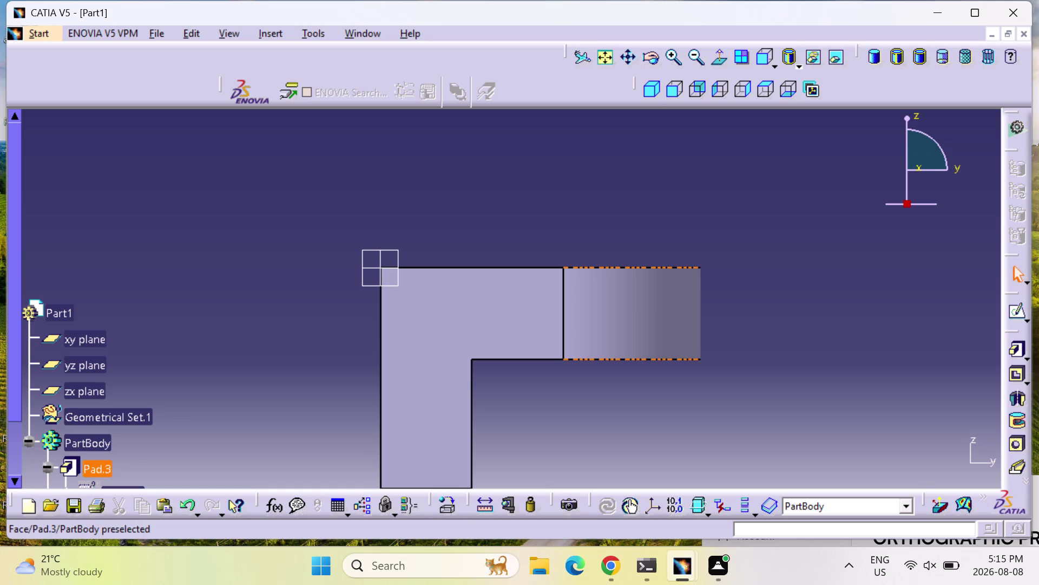
Delete the first pad together with its child sketch.
middle_drag(376, 255, 722, 404)
right_drag(376, 256, 722, 405)
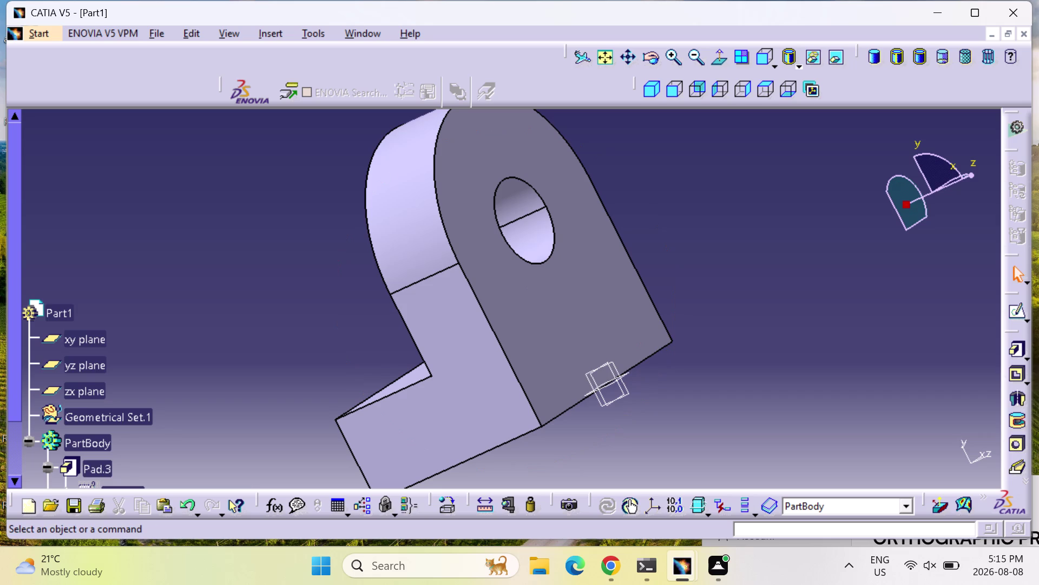
middle_drag(205, 404, 214, 353)
scroll(down, 3)
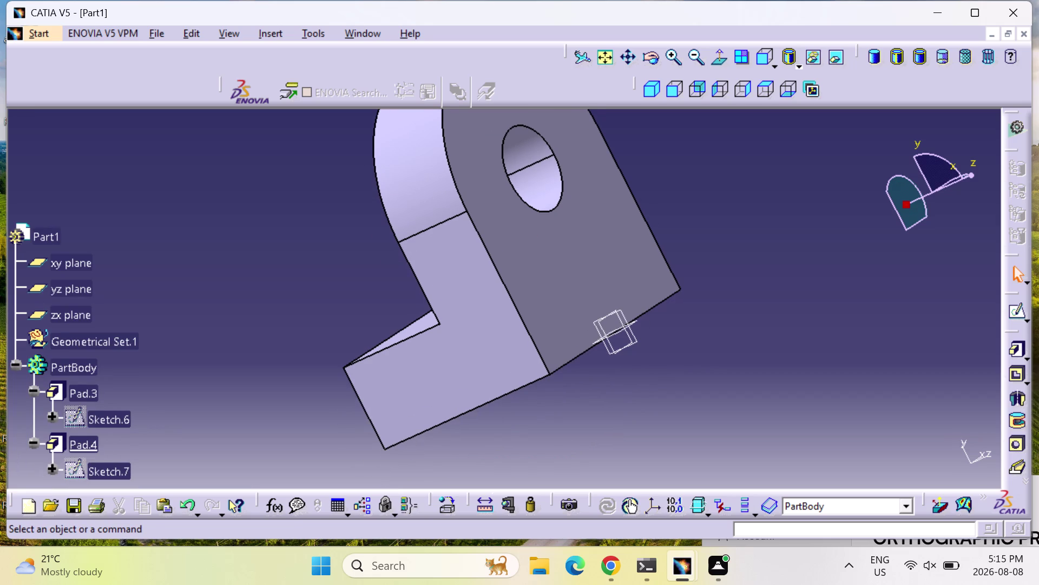
right_click(89, 385)
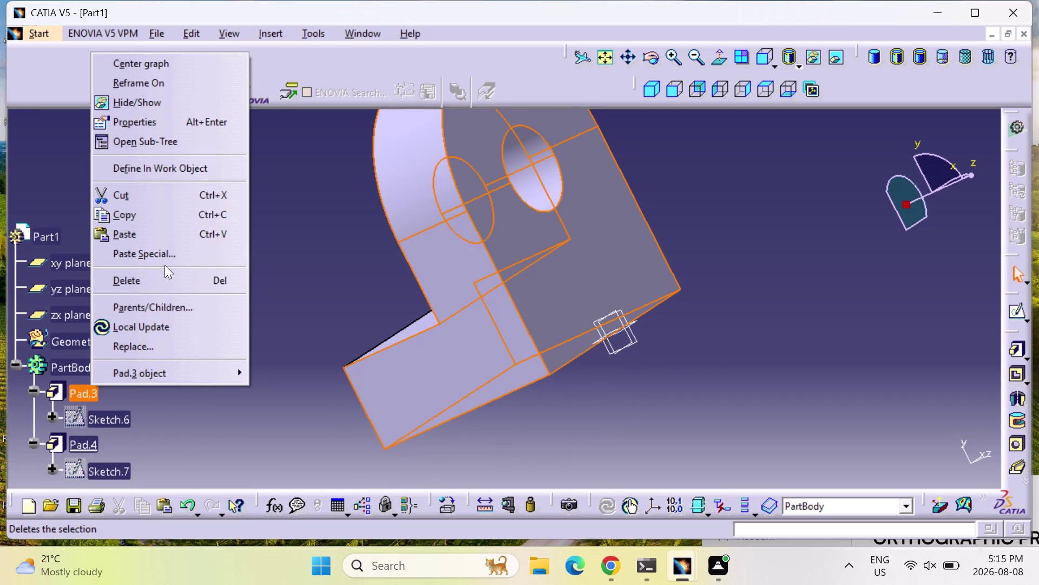
click(168, 283)
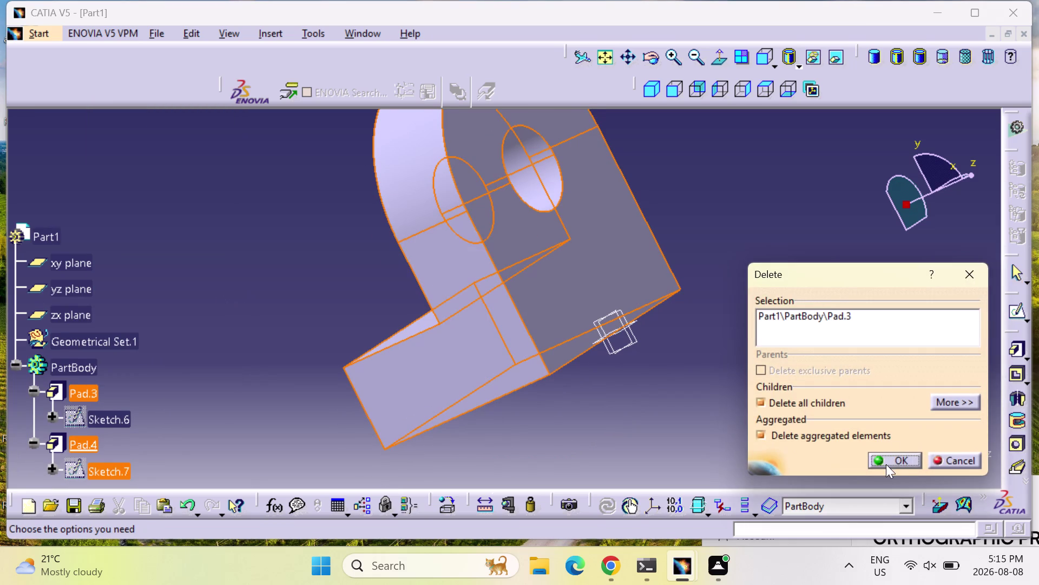
click(887, 465)
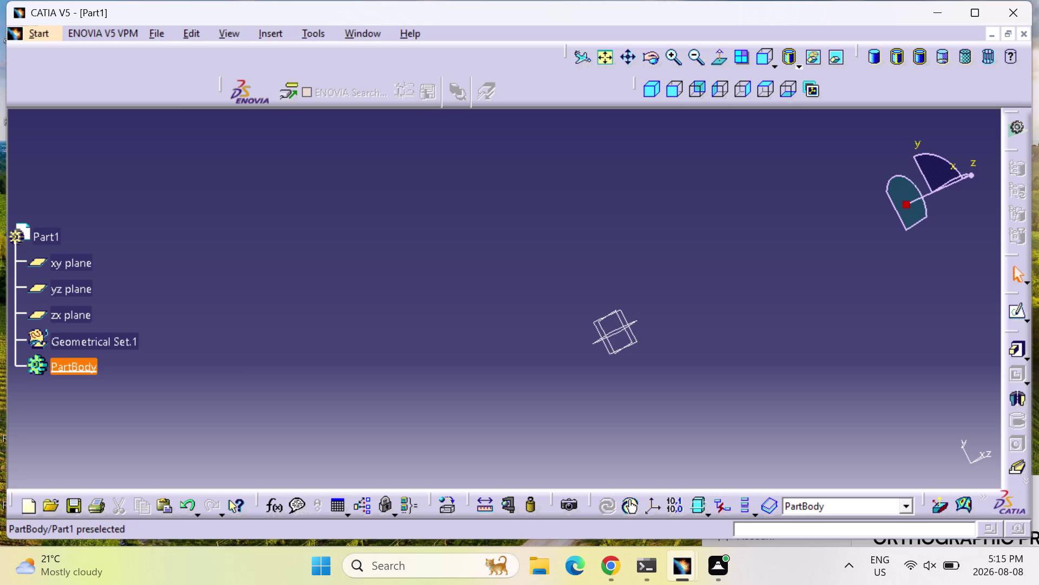
Work through the context menus of the remaining tree items, including Geometrical Set.1.
right_click(79, 365)
click(83, 381)
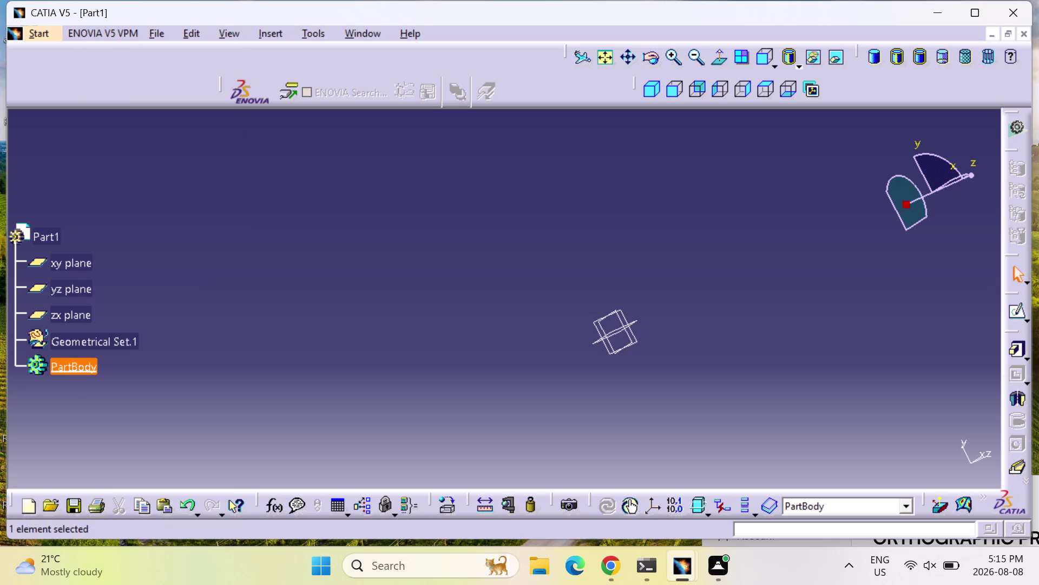
right_click(87, 344)
Delete Geometrical Set.1 and open a new sketch on the yz plane.
click(163, 242)
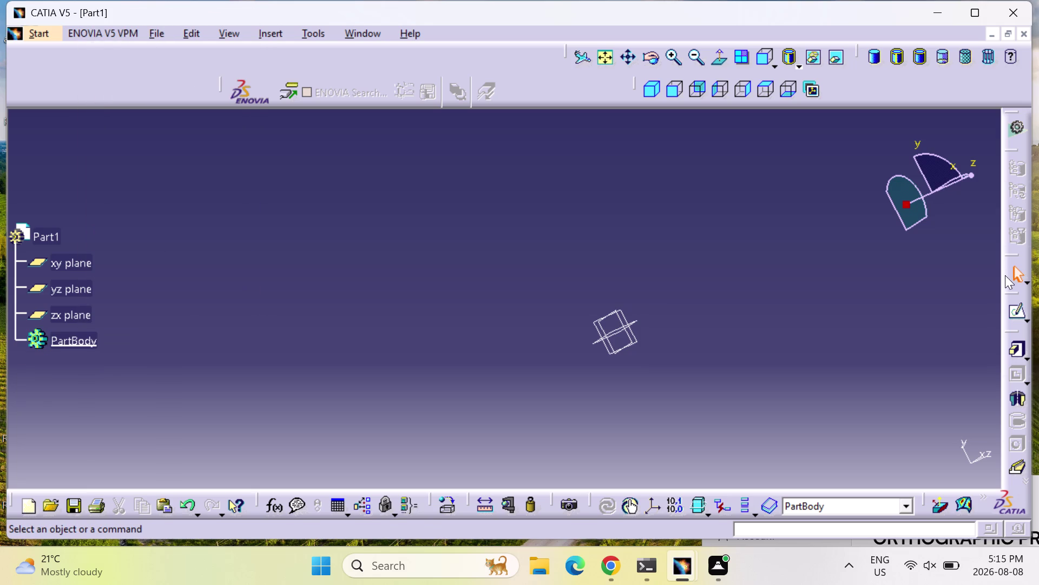
click(1016, 304)
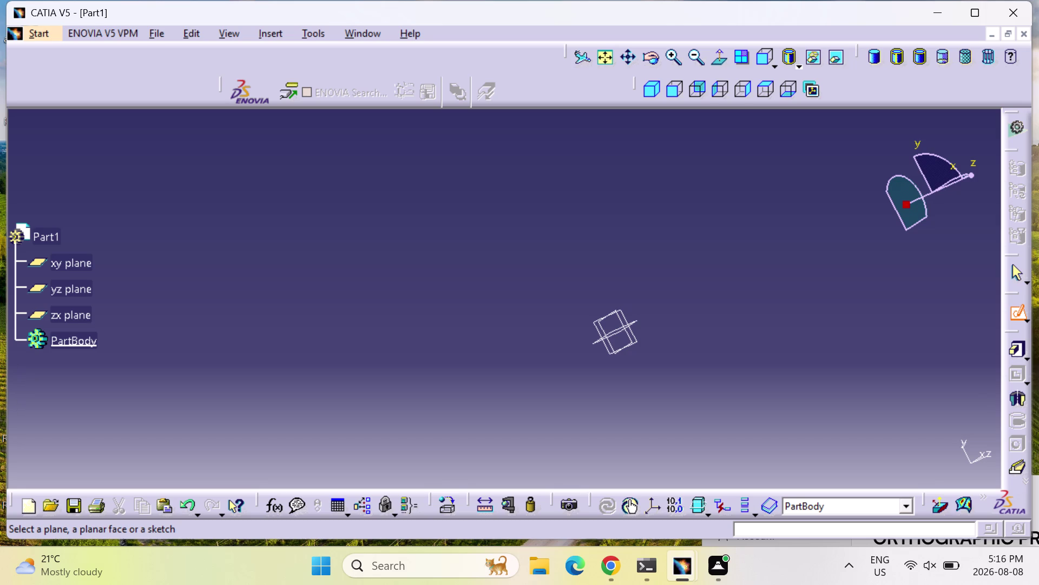
click(77, 295)
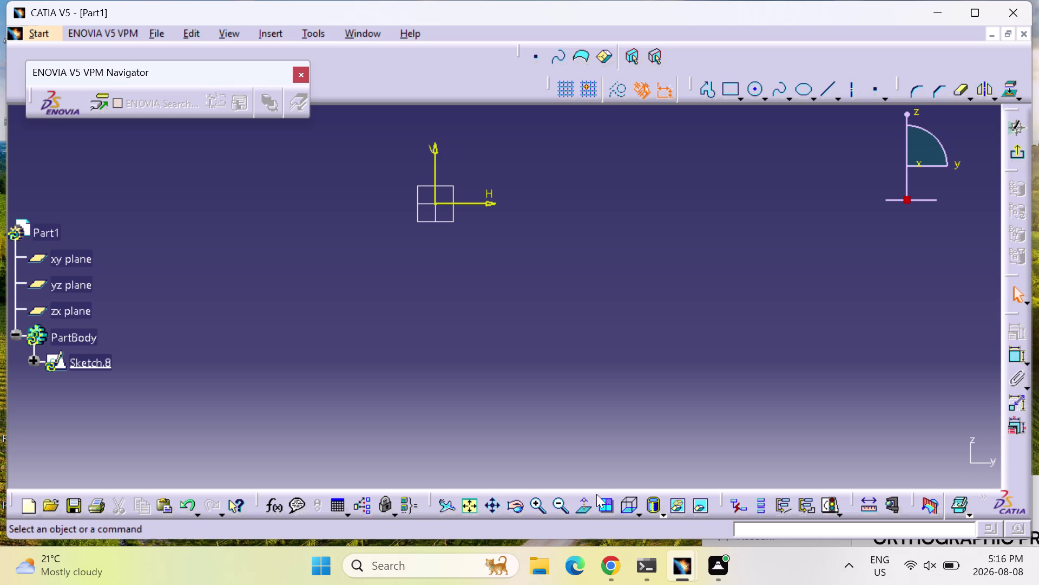
click(469, 502)
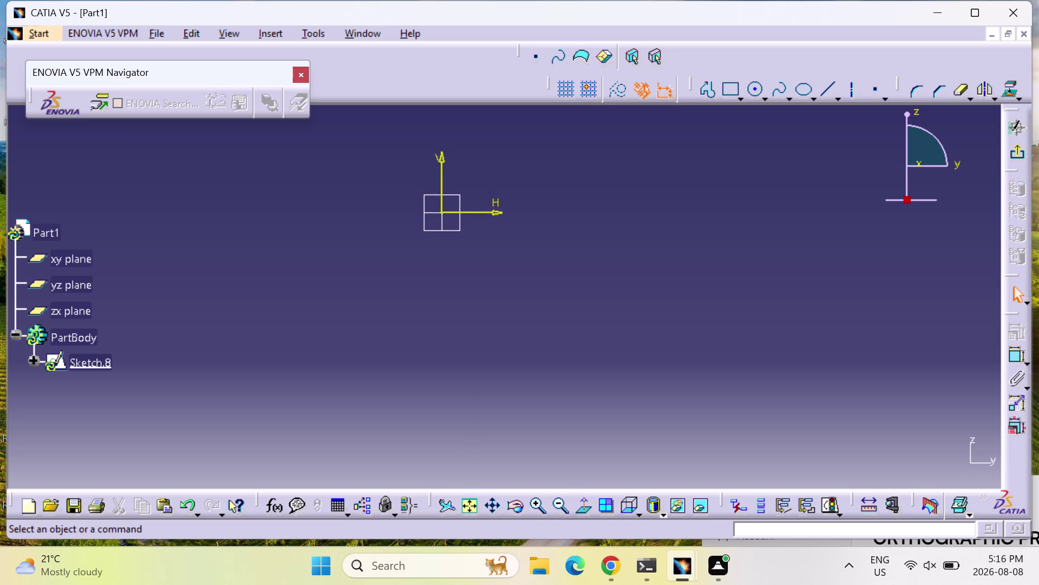
Draw two circles centred on the sketch origin, a smaller inner and a larger outer one.
click(753, 98)
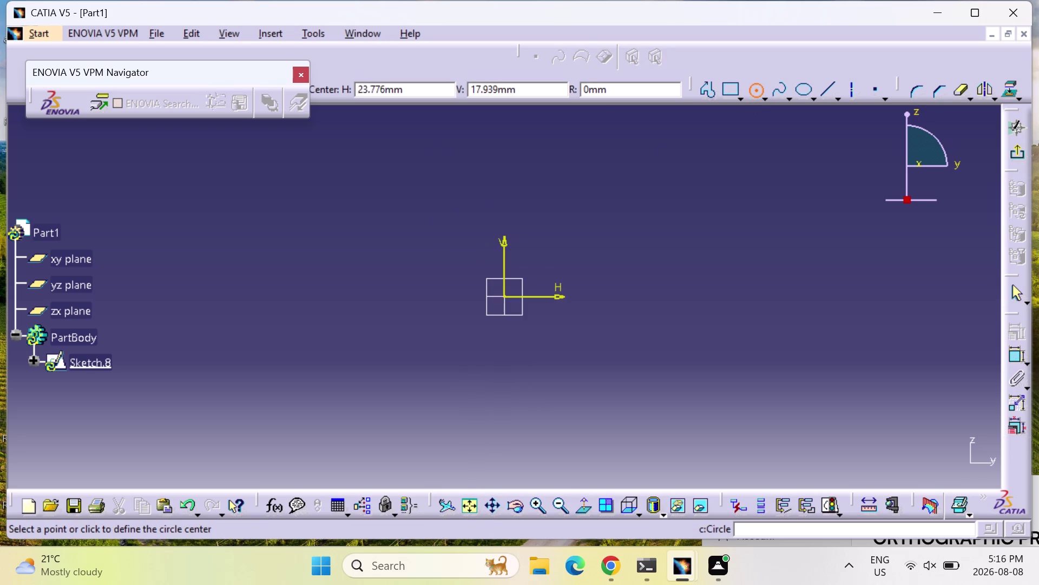
click(502, 294)
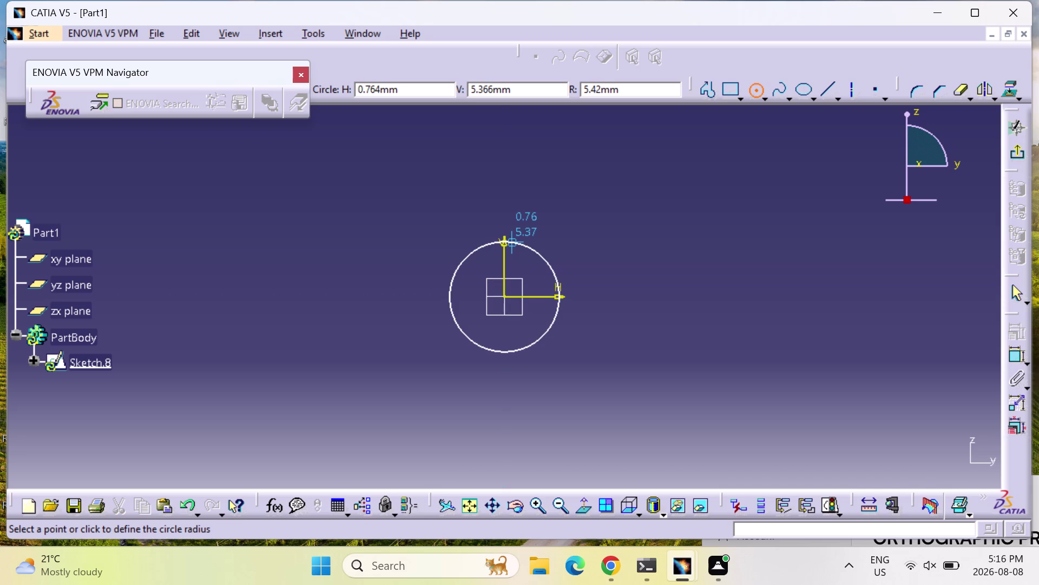
click(528, 244)
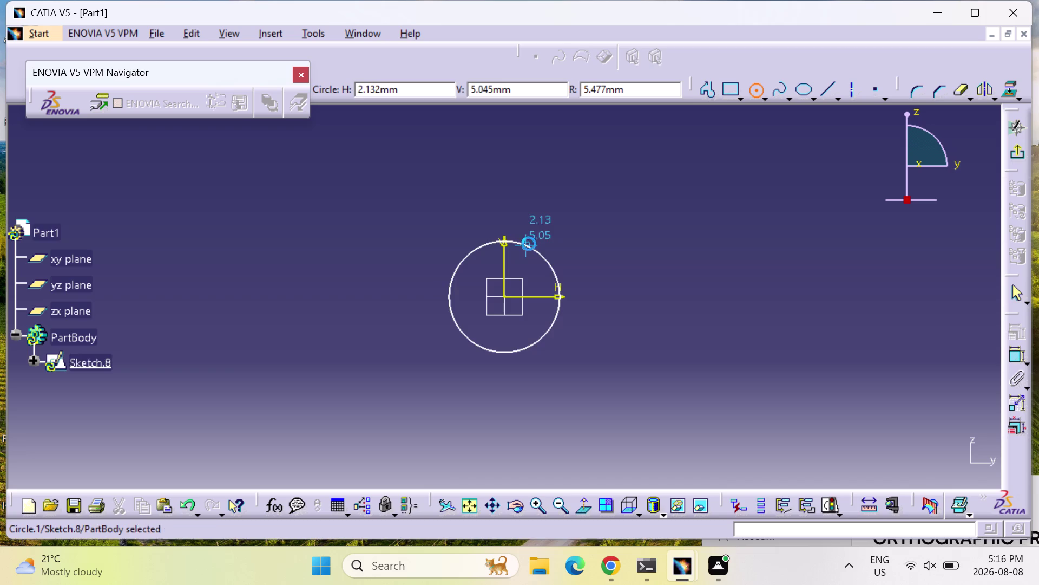
click(756, 88)
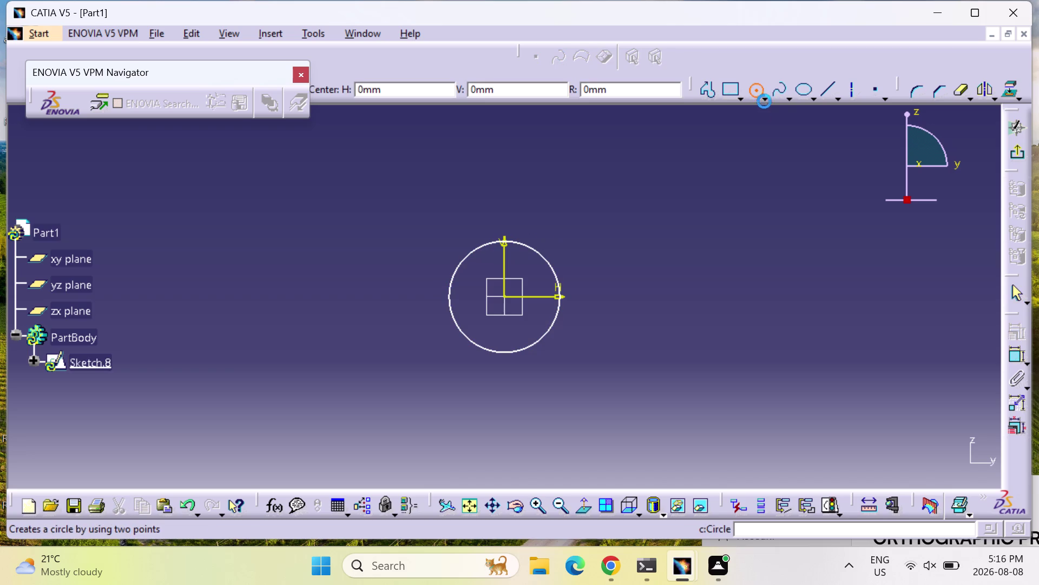
click(504, 298)
click(492, 183)
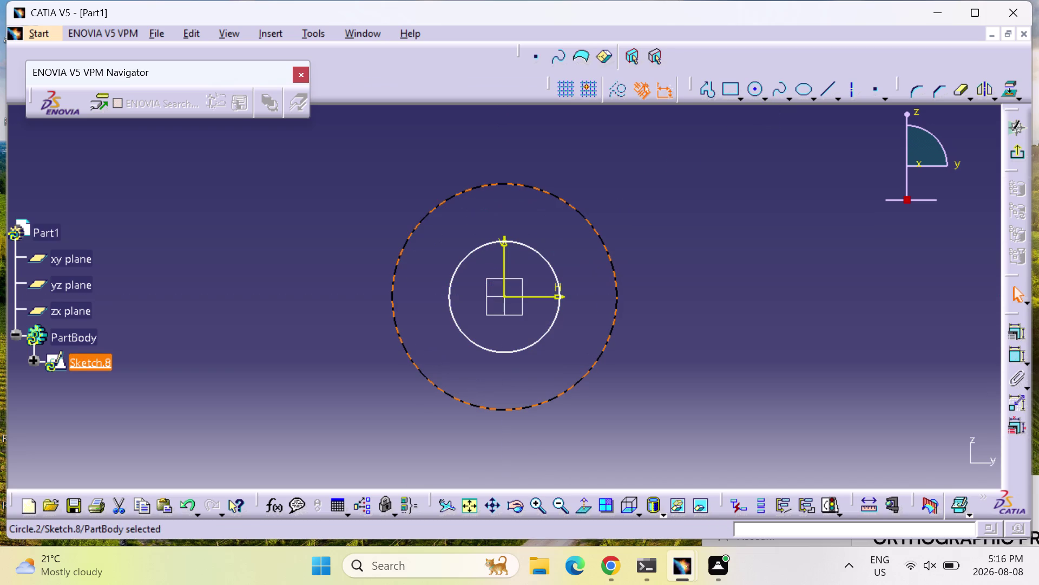
click(1014, 351)
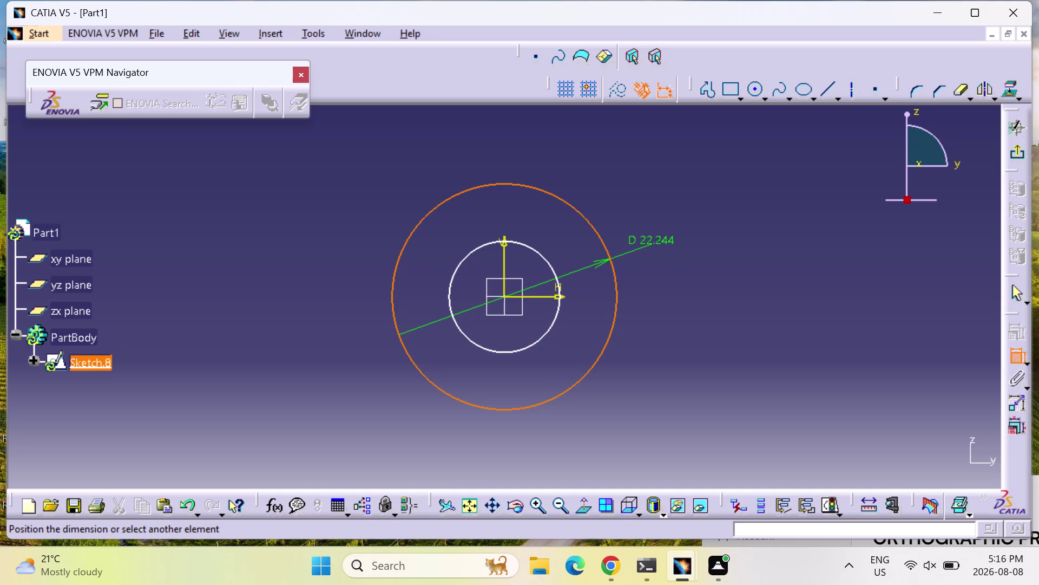
Dimension the outer circle at 60 mm diameter.
click(653, 244)
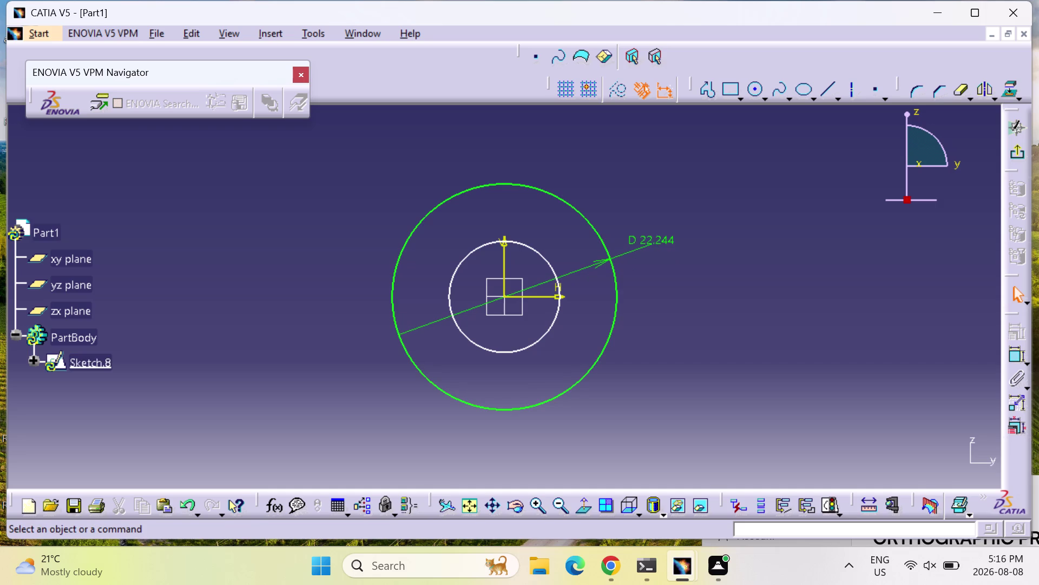
double_click(660, 242)
text(60)
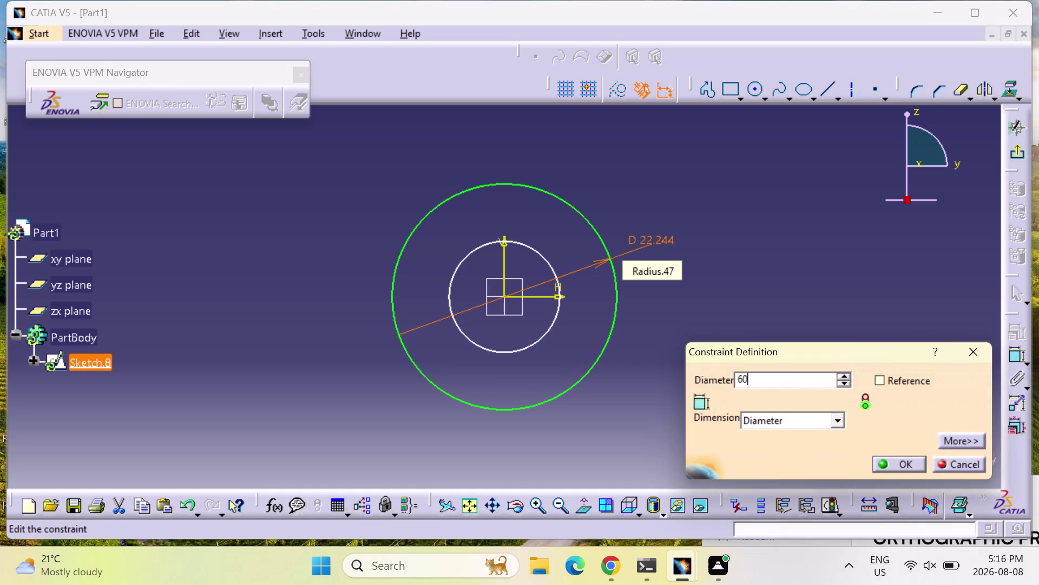
key(Return)
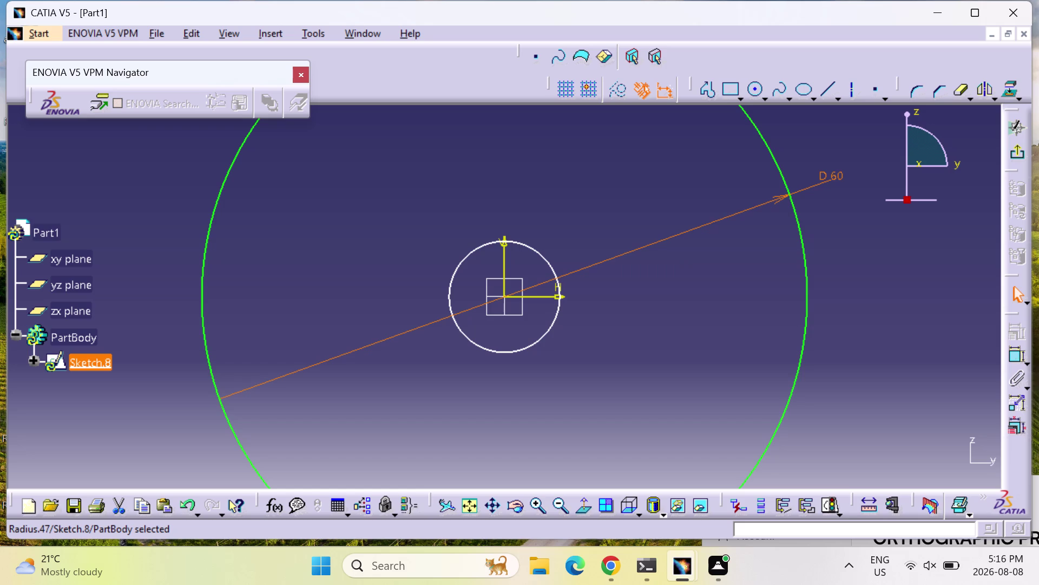
Dimension the inner circle at 30 mm diameter and leave the sketcher.
click(1019, 359)
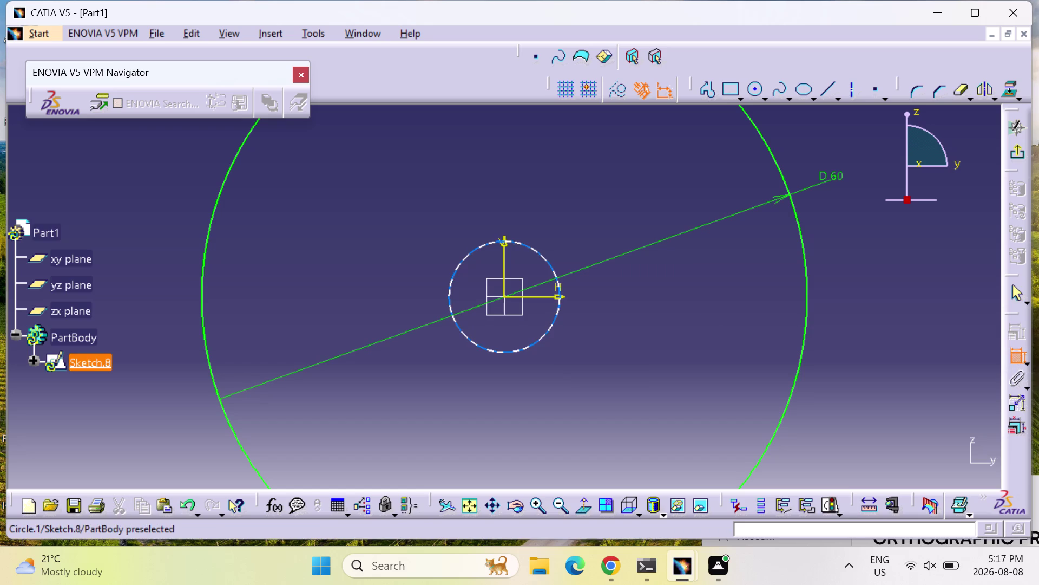
click(558, 310)
click(721, 307)
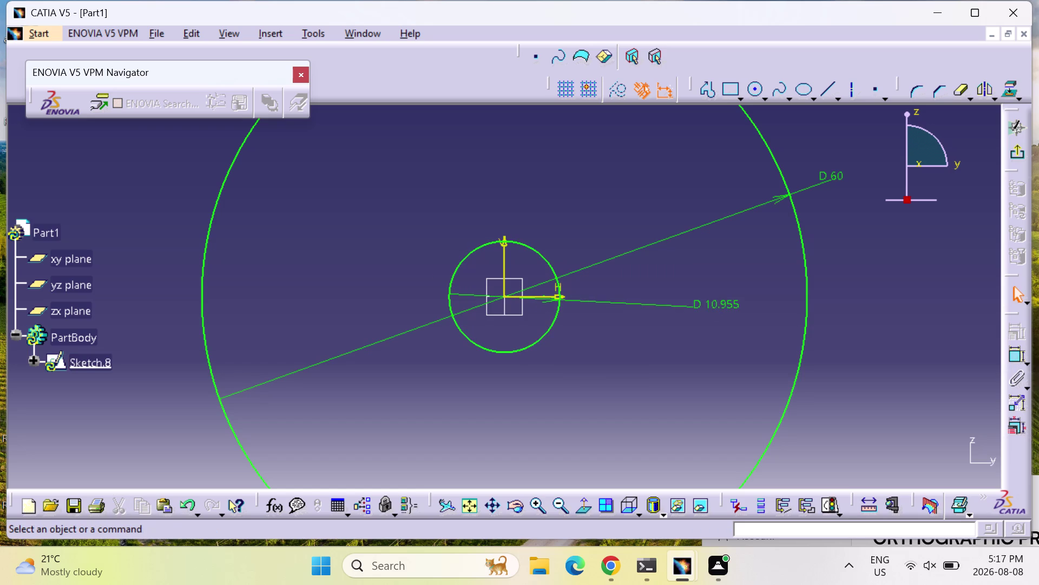
double_click(728, 304)
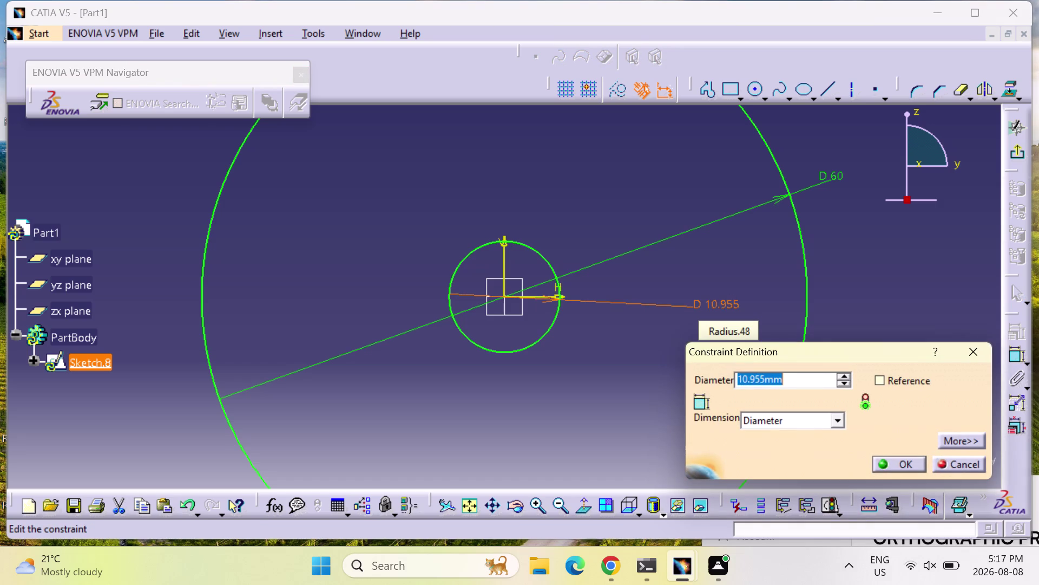
text(30)
key(Return)
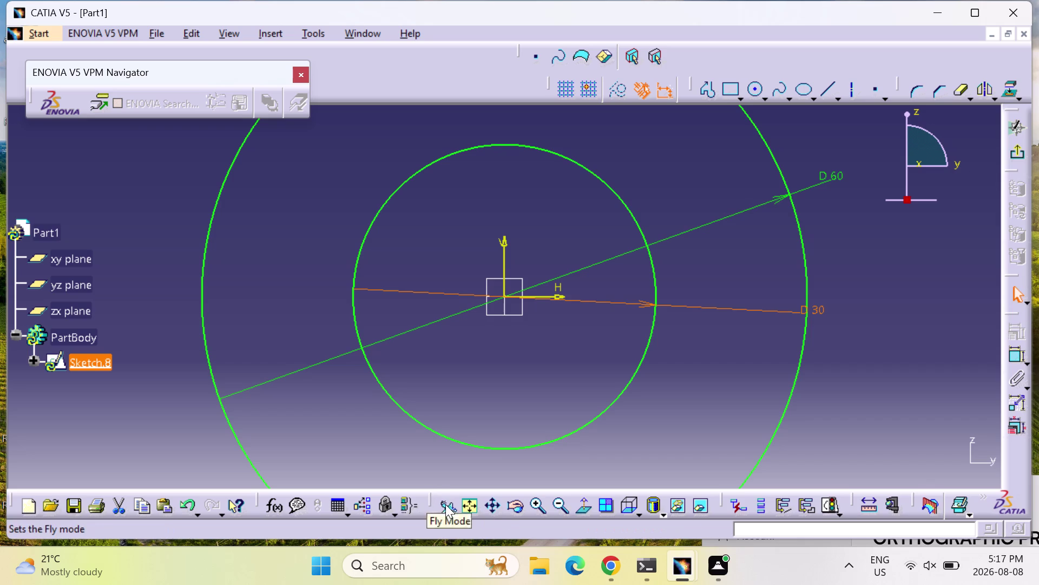
click(468, 501)
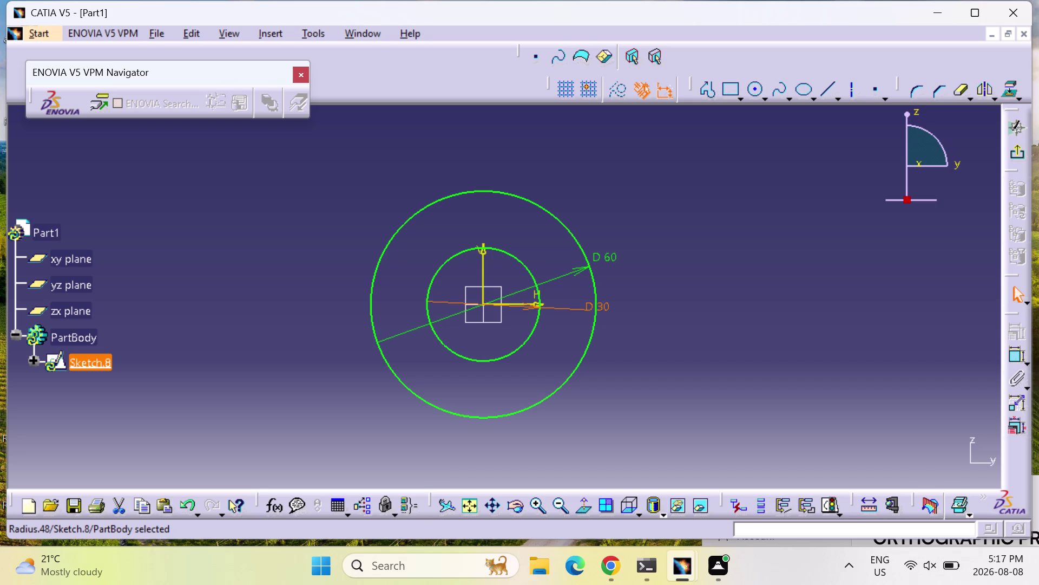
click(1019, 155)
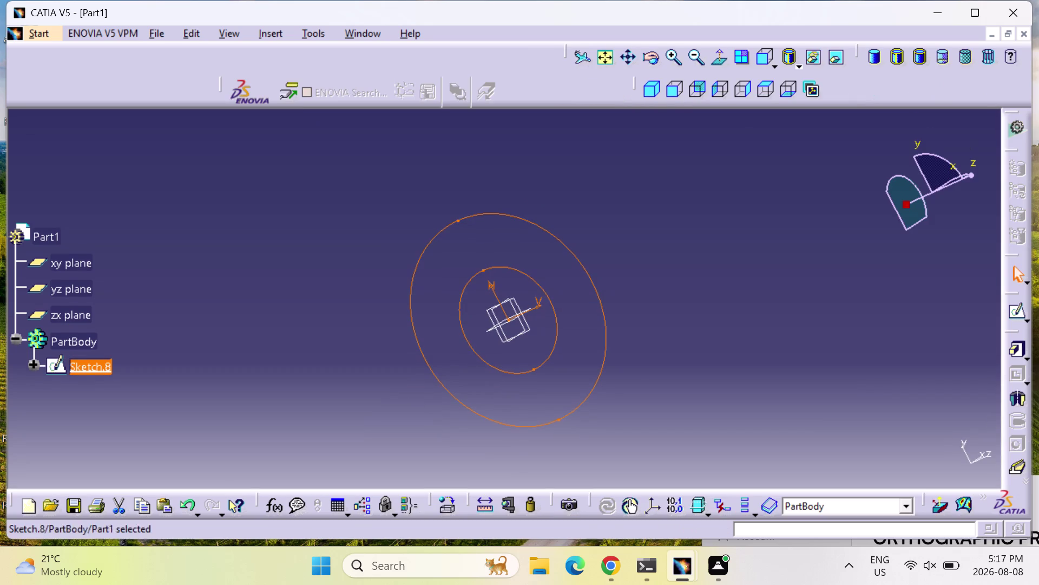
Pad the concentric-circle sketch to an 80 mm length.
click(1017, 349)
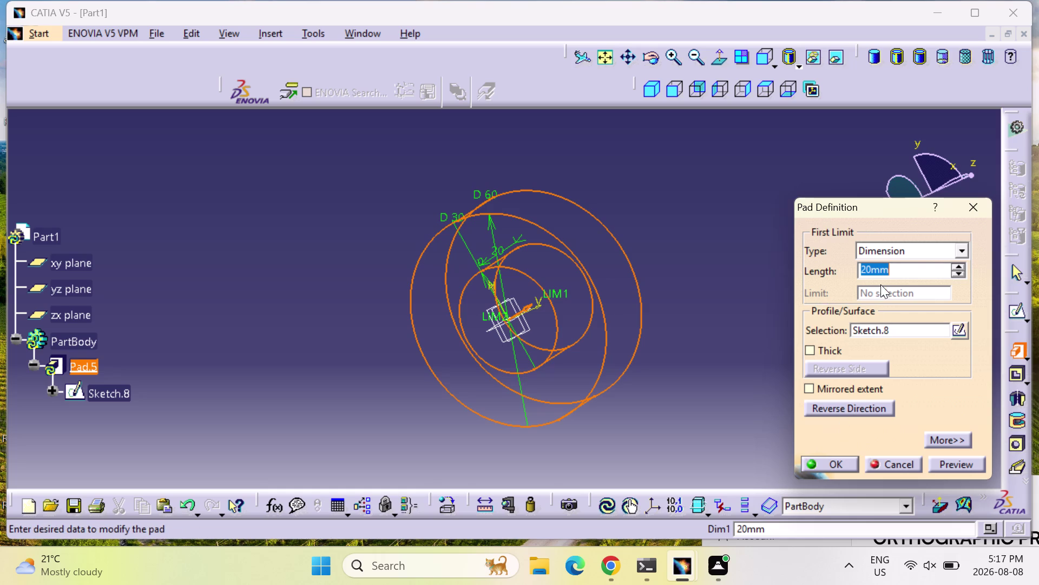
text(80)
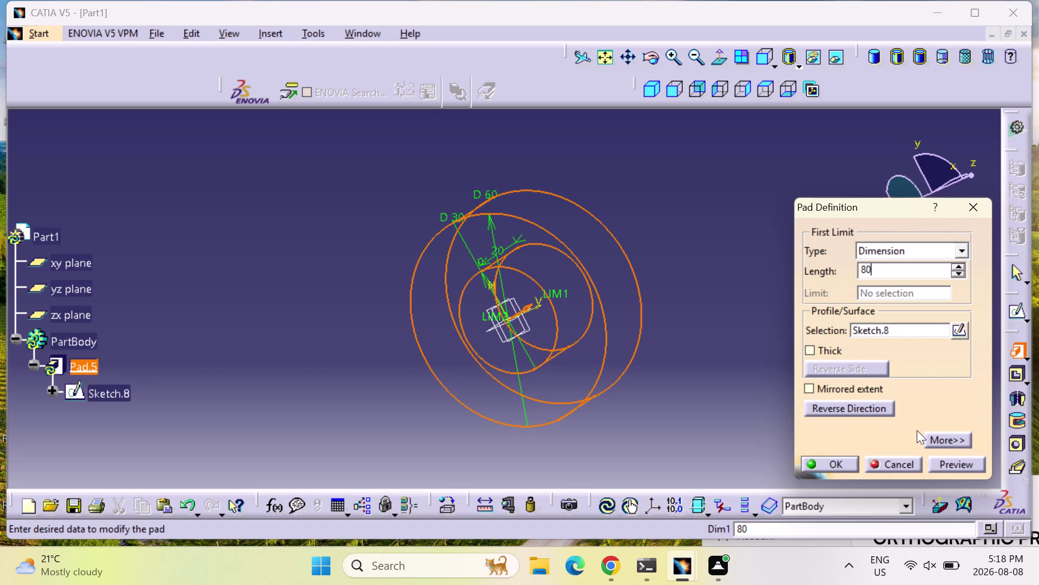
click(942, 463)
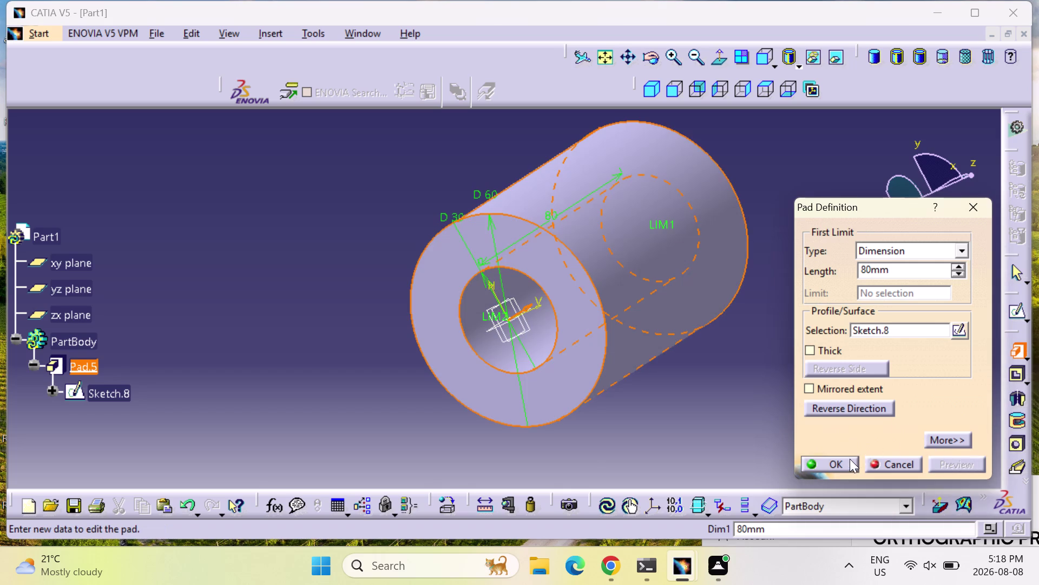
click(843, 460)
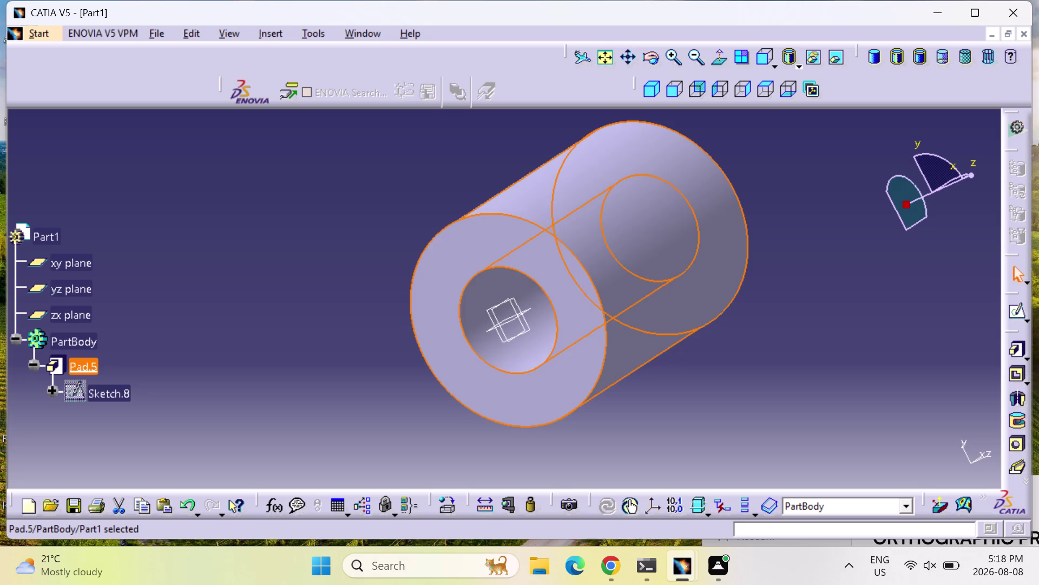
click(743, 406)
scroll(up, 3)
middle_drag(742, 405, 635, 421)
right_drag(743, 404, 635, 420)
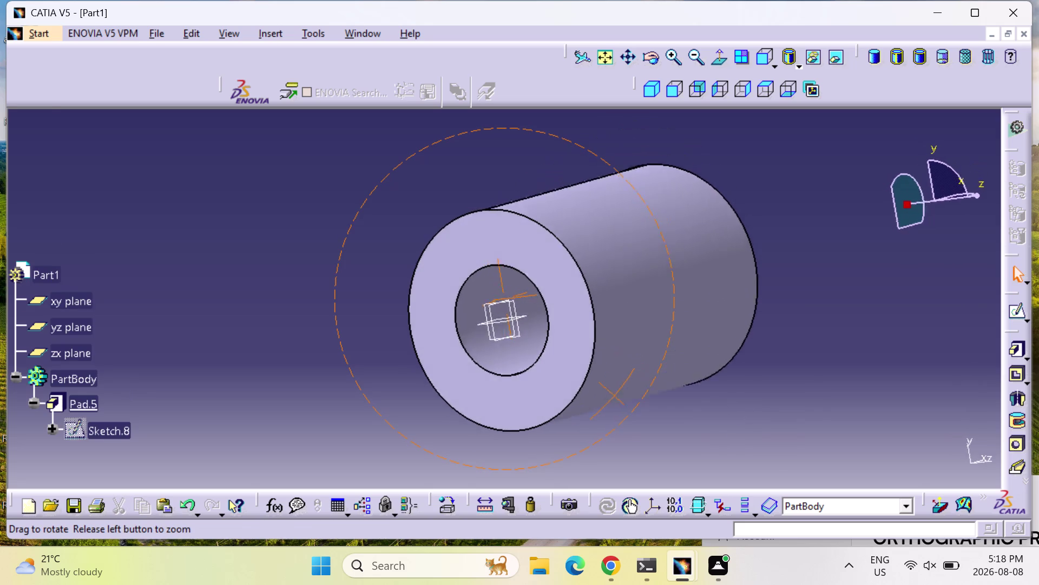
middle_drag(635, 421, 424, 170)
right_drag(635, 420, 423, 170)
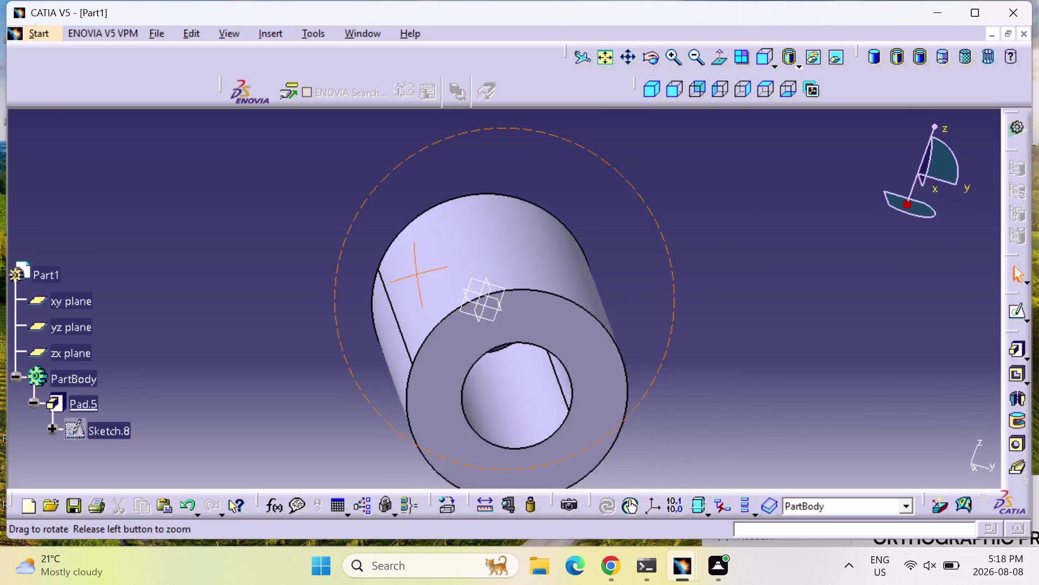
middle_drag(424, 169, 425, 162)
right_drag(423, 170, 425, 162)
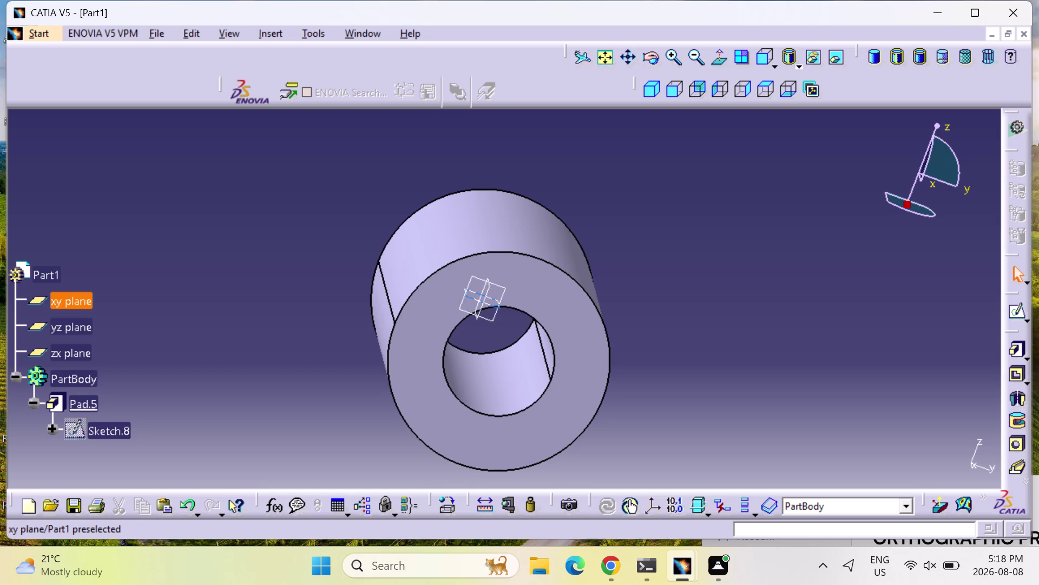
click(73, 357)
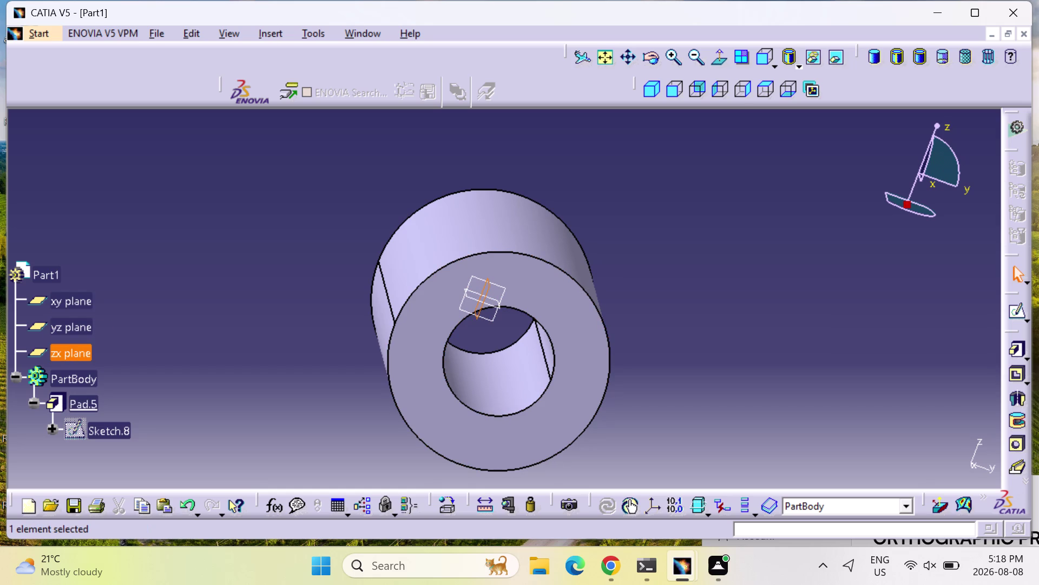
double_click(84, 399)
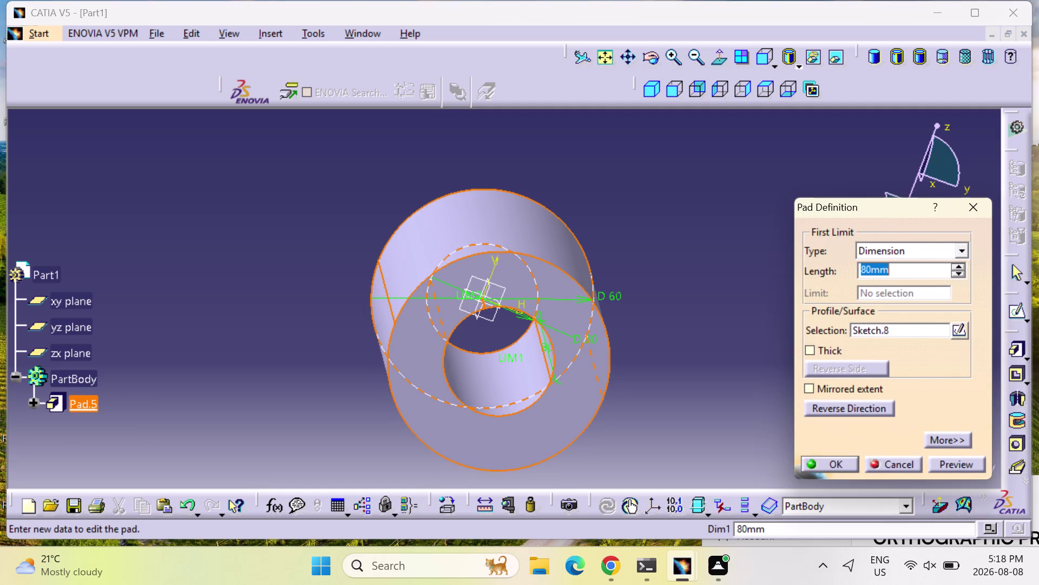
click(983, 213)
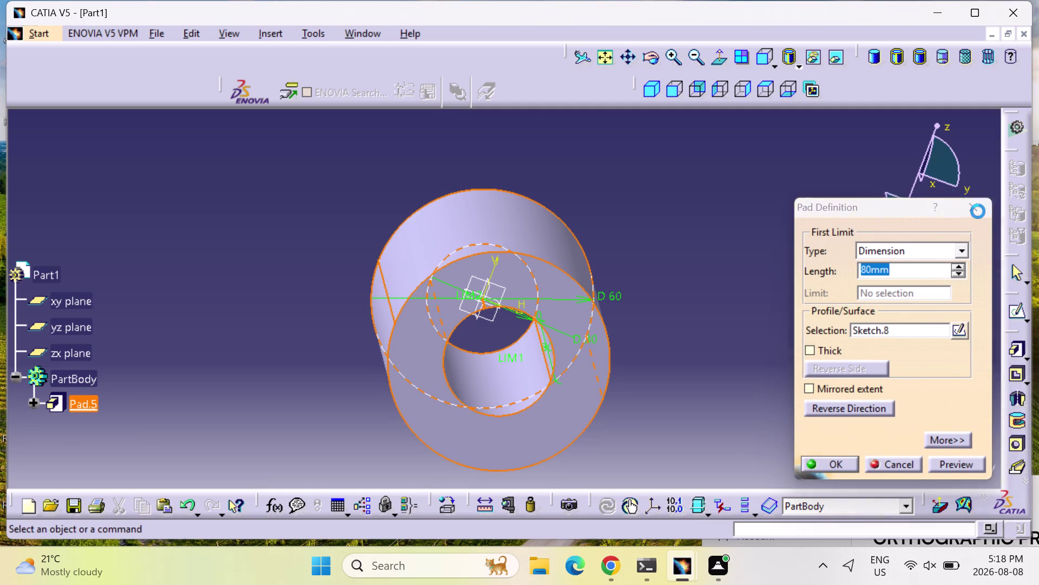
click(75, 357)
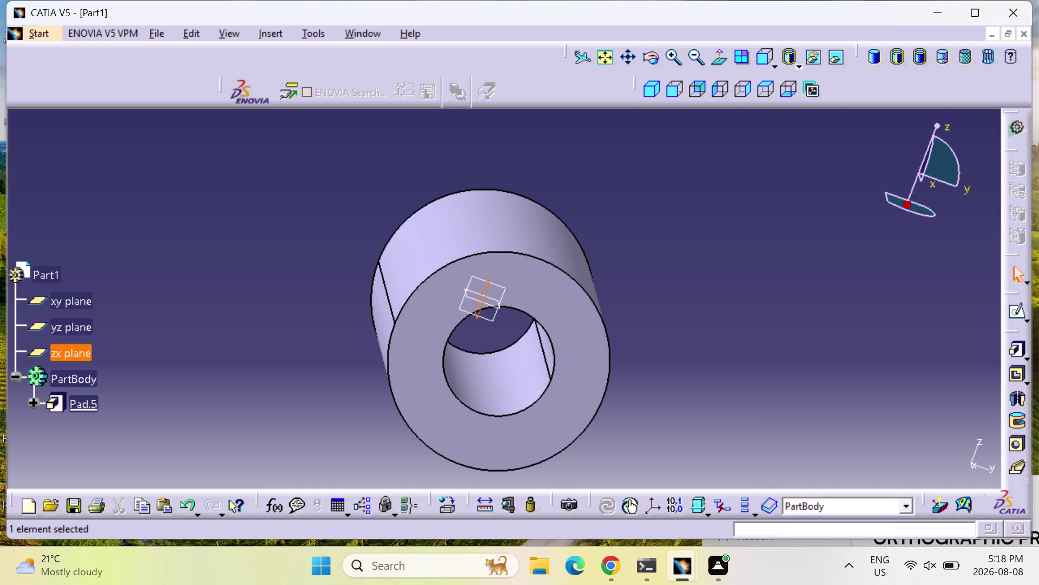
click(1018, 307)
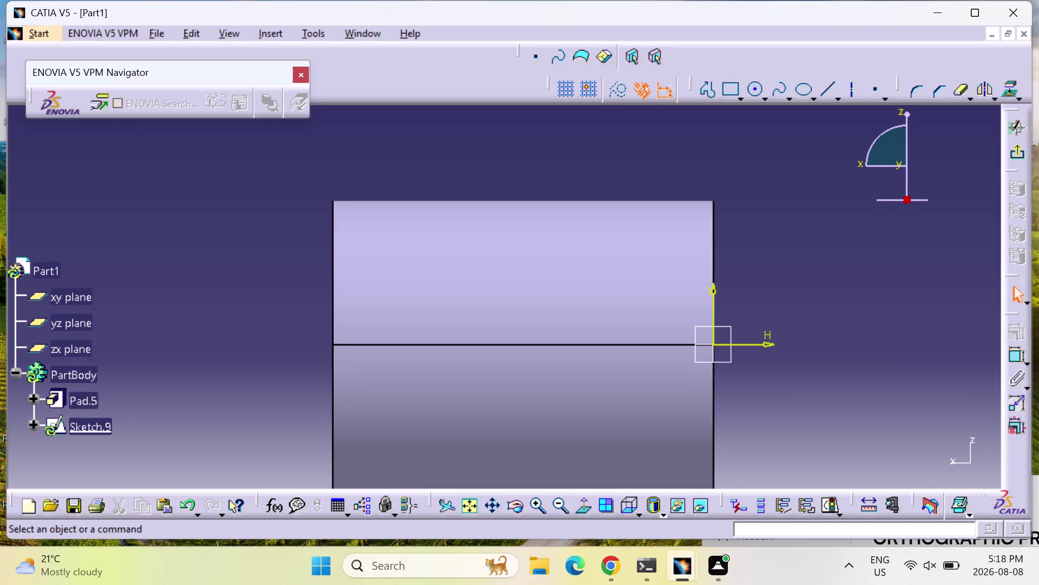
Zoom and fit the view around the tube, then return to the part workspace.
click(469, 512)
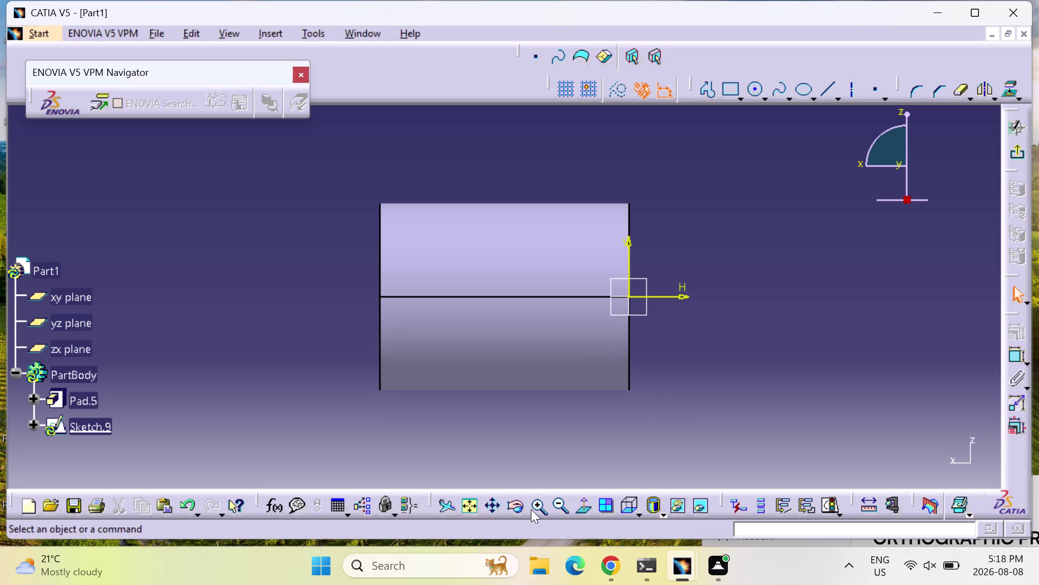
double_click(562, 505)
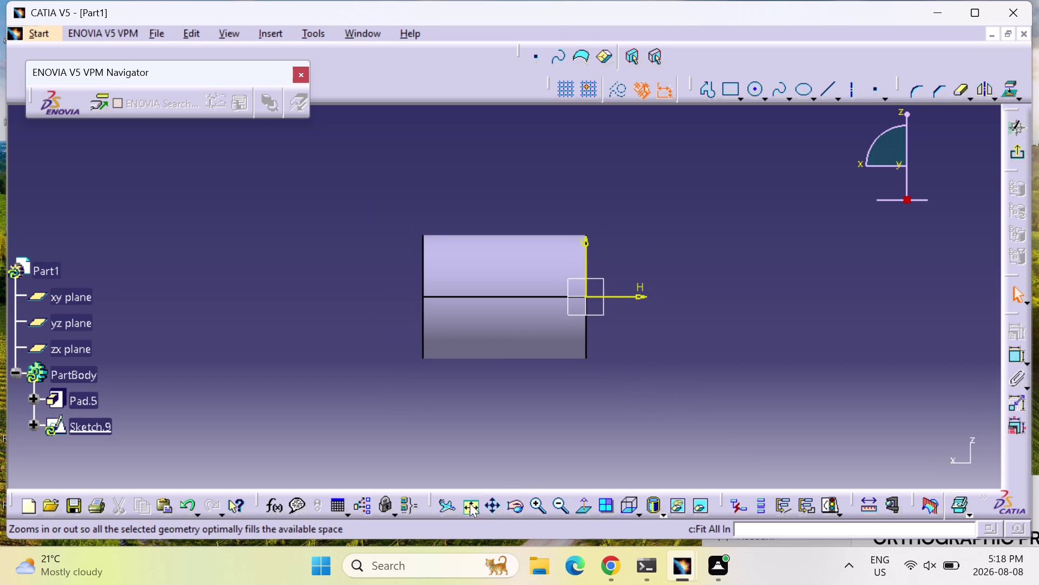
click(466, 502)
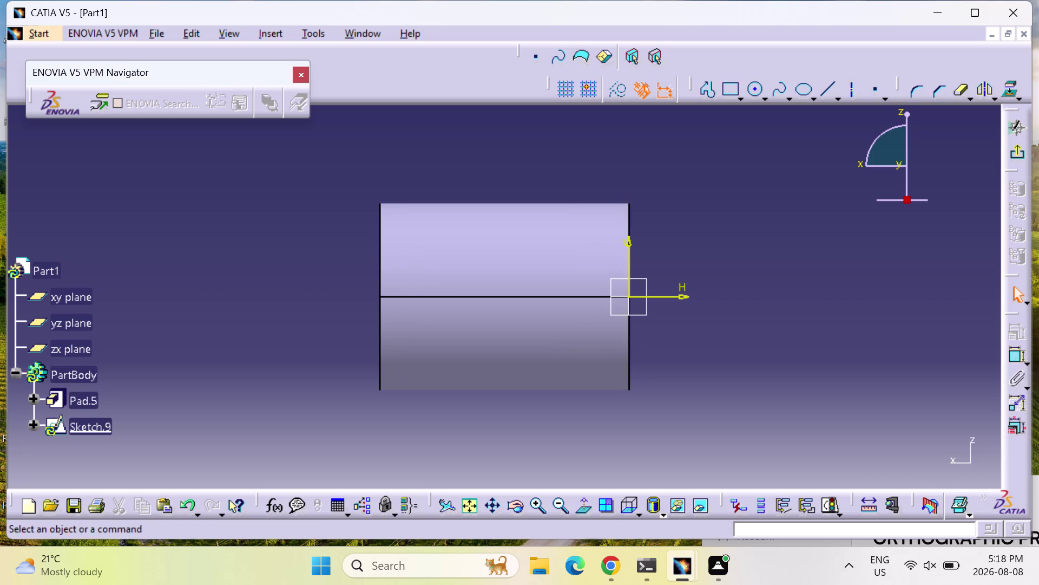
double_click(537, 338)
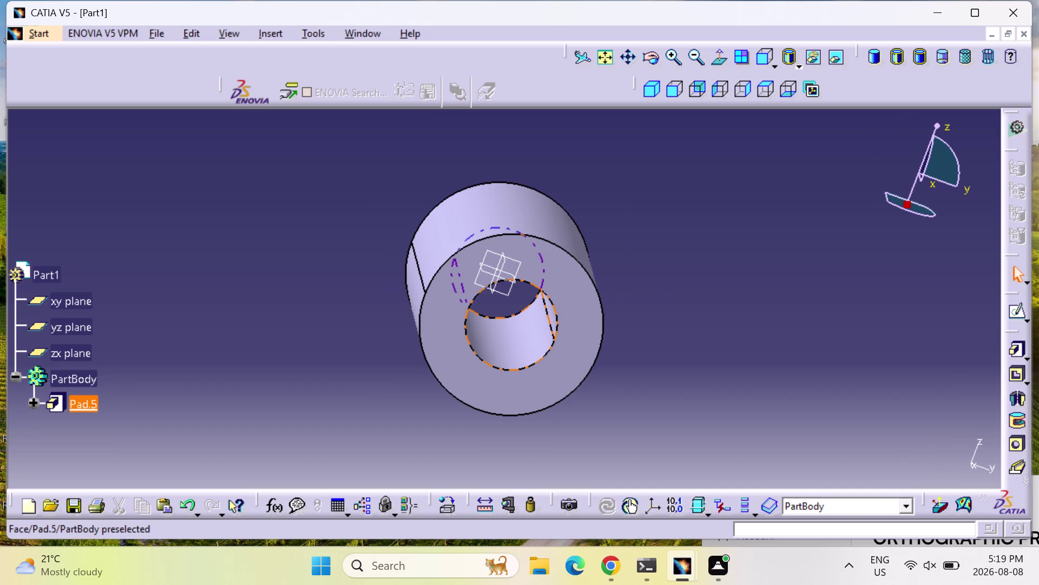
Edit Pad.5 to a mirrored extent with a 40 mm length.
double_click(76, 405)
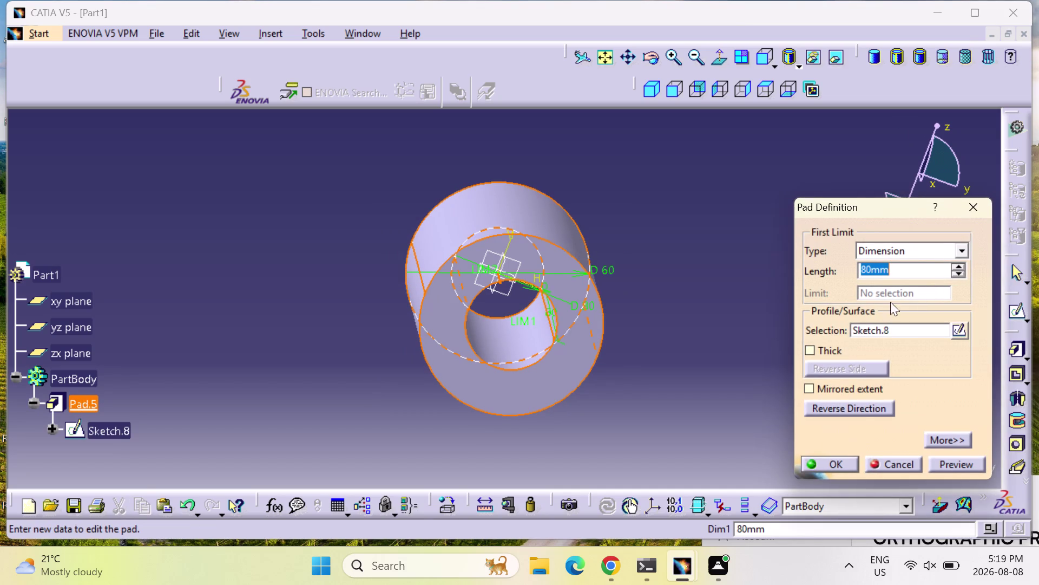
click(854, 391)
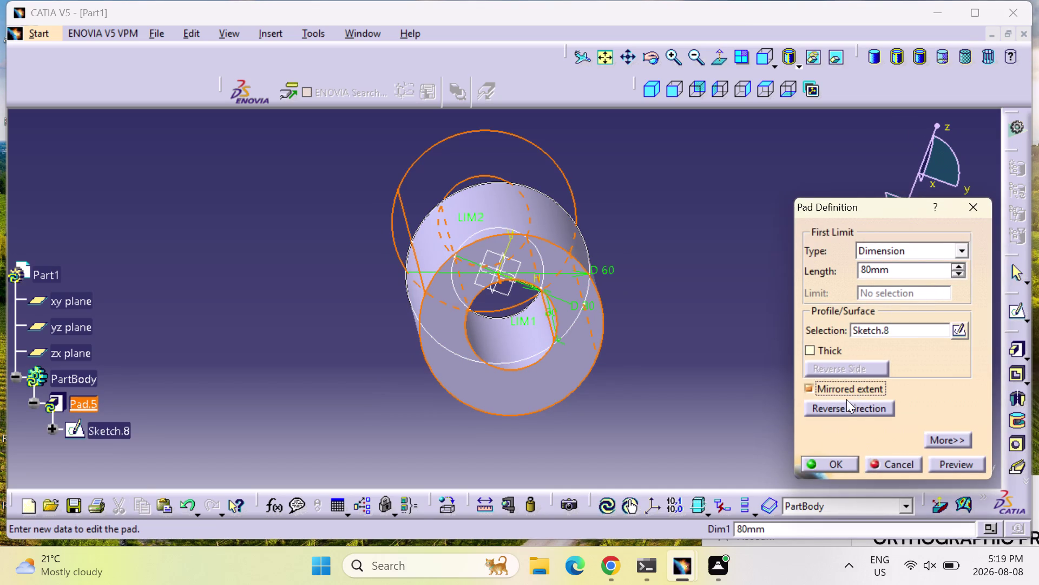
click(912, 270)
click(912, 270)
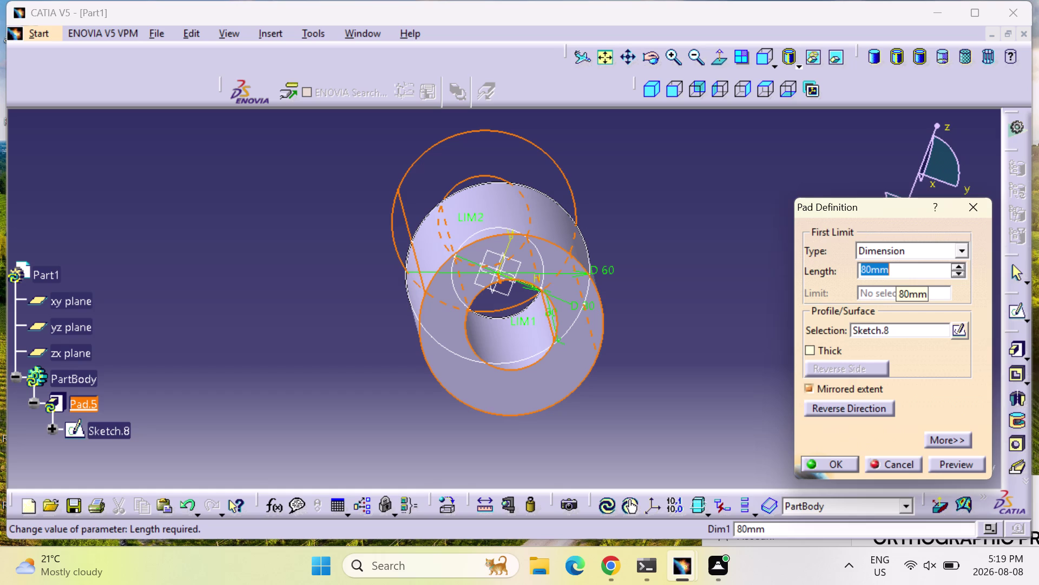
text(40)
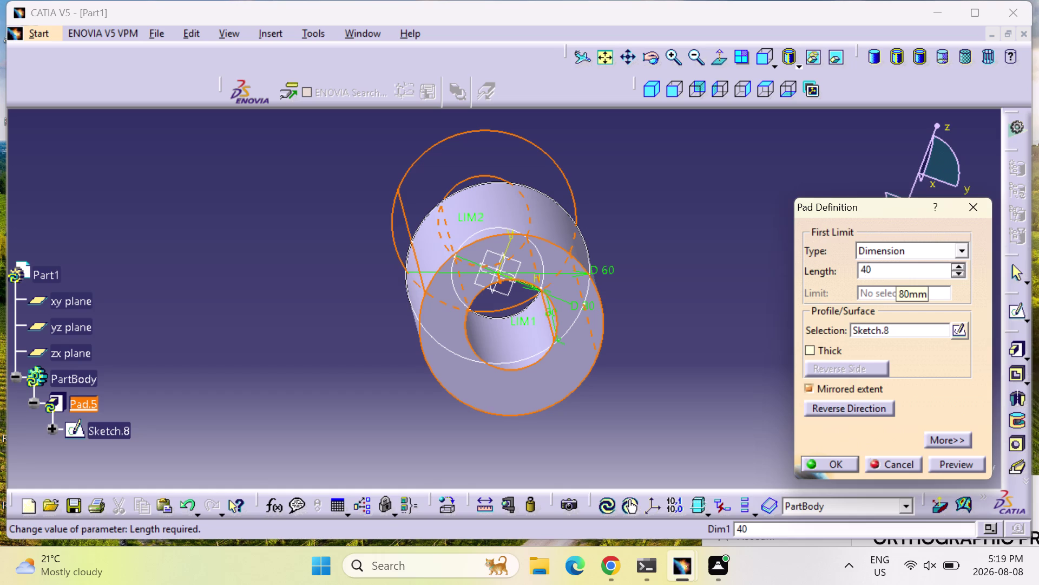
click(968, 463)
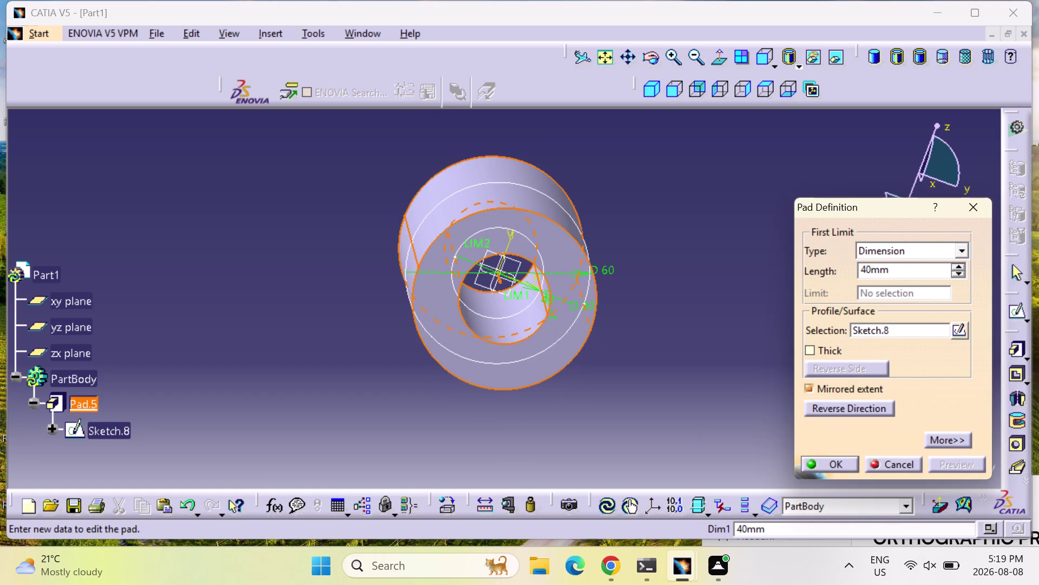
click(821, 463)
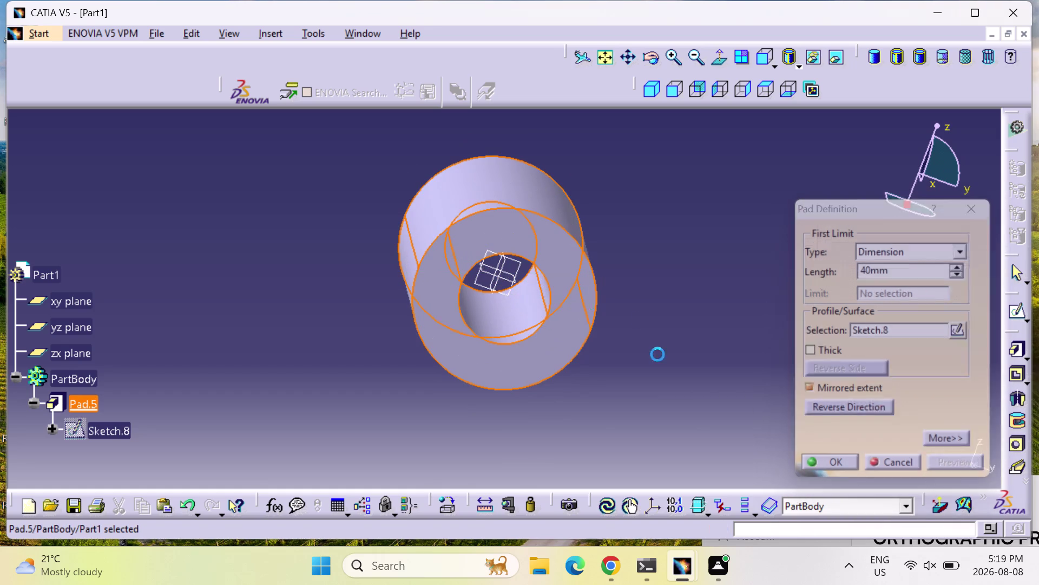
Rotate the view and start a new sketch on the zx plane.
middle_drag(655, 324, 568, 328)
right_drag(654, 324, 568, 328)
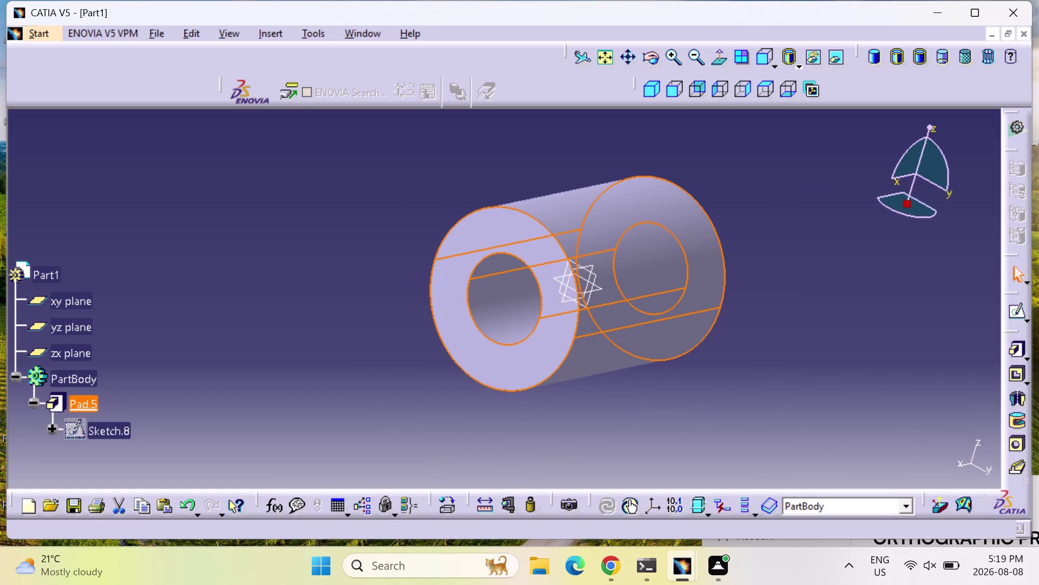
click(58, 348)
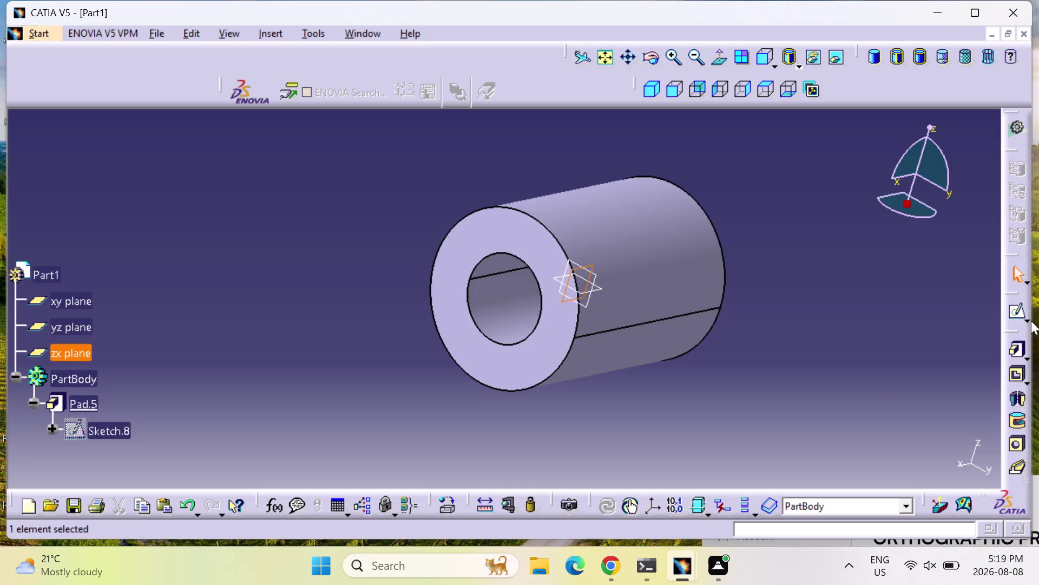
click(1024, 312)
Draw an open three-line profile going up from the tube axis, across, and back down.
click(1002, 326)
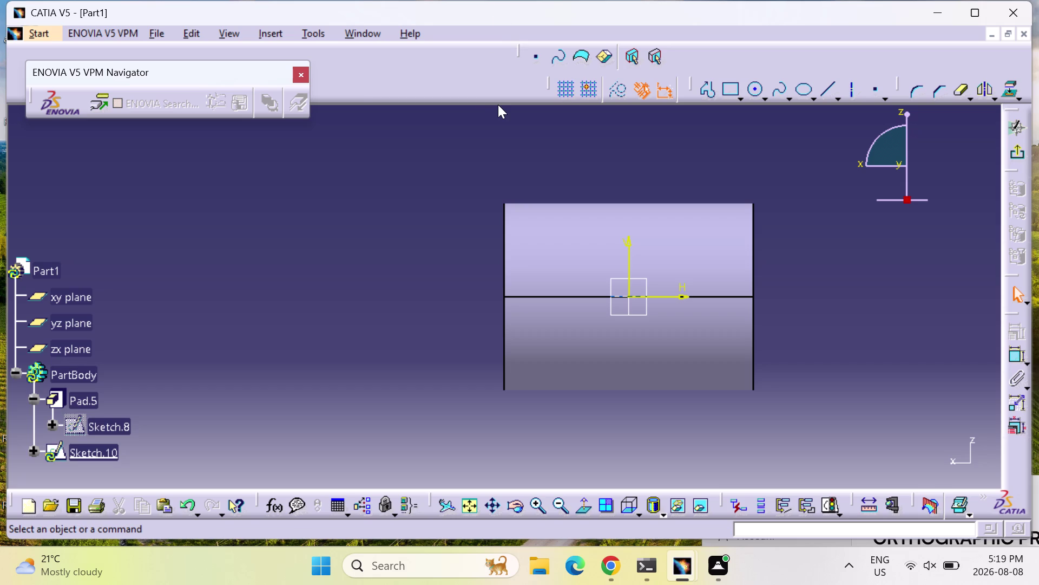
click(711, 89)
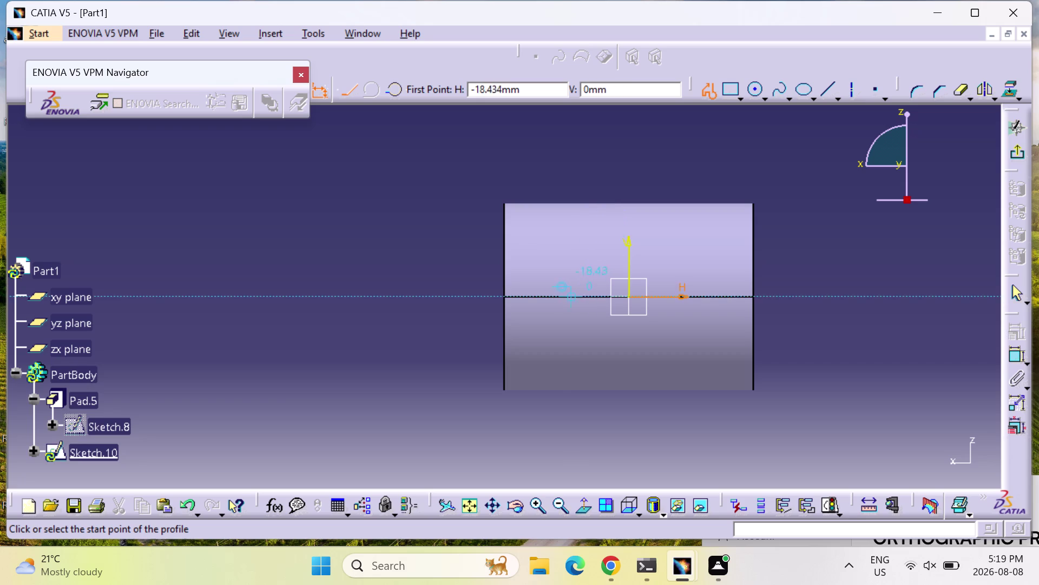
click(553, 294)
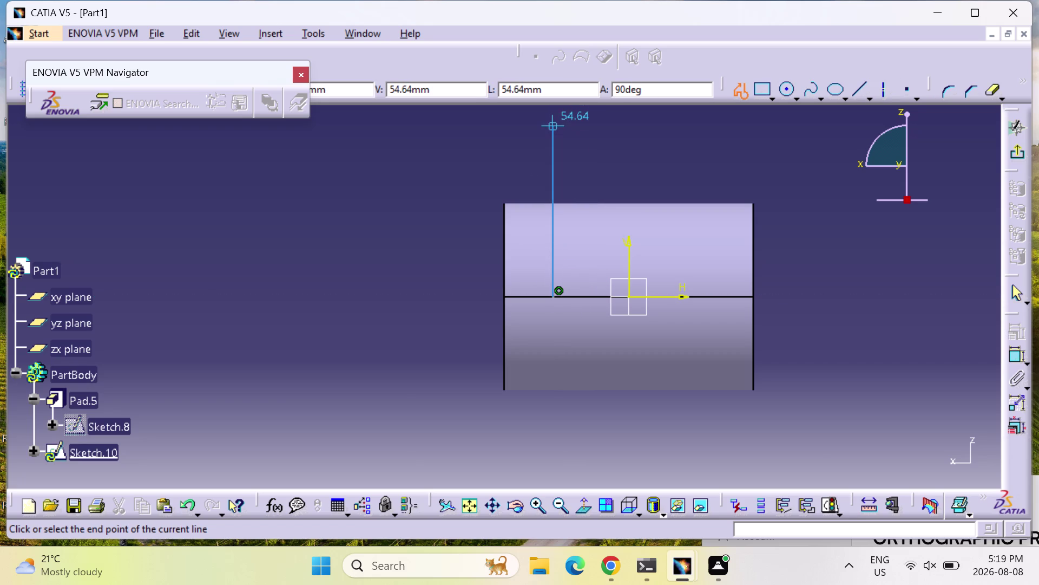
click(552, 125)
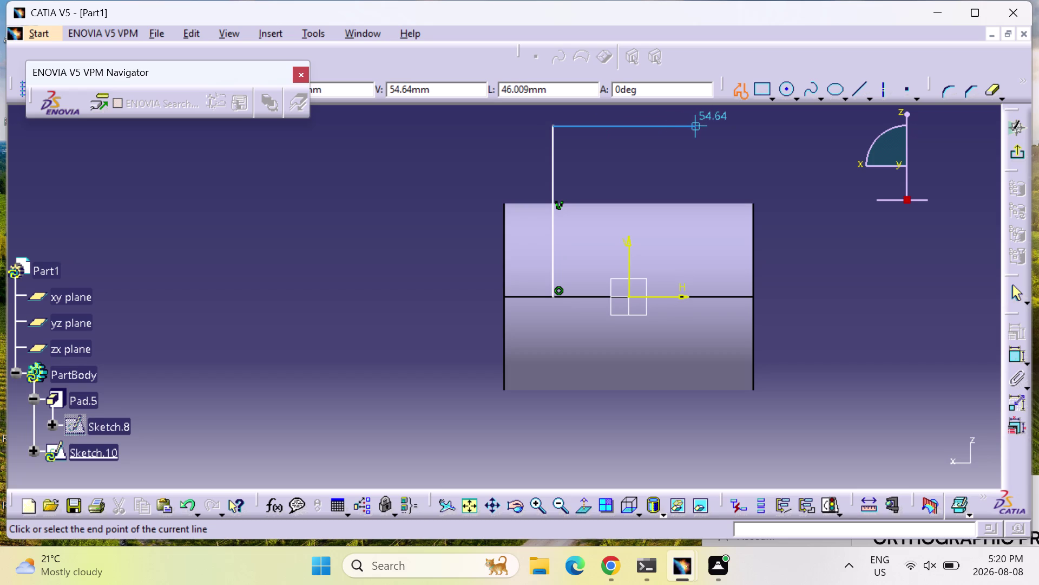
click(706, 125)
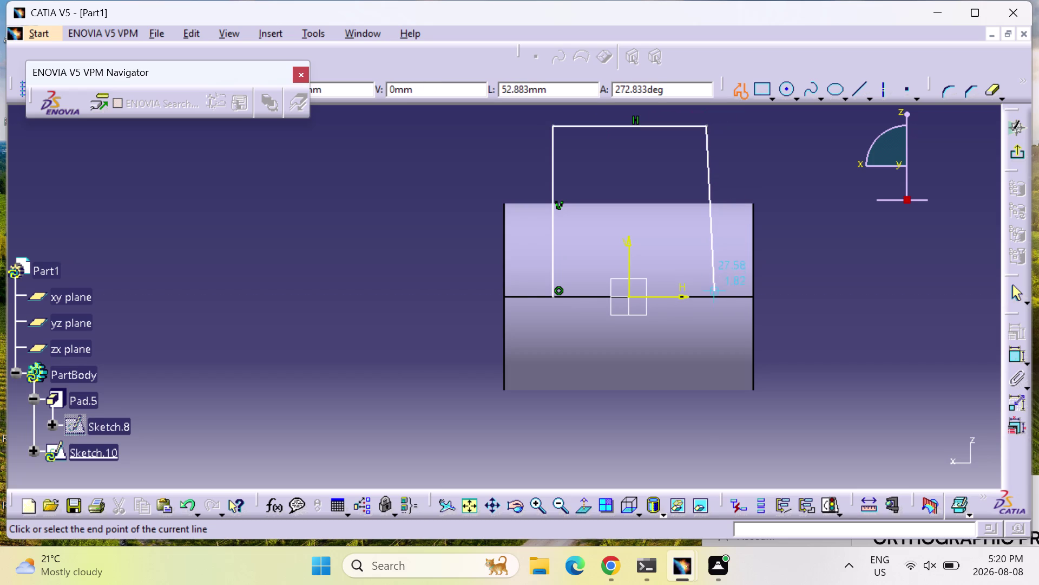
click(707, 295)
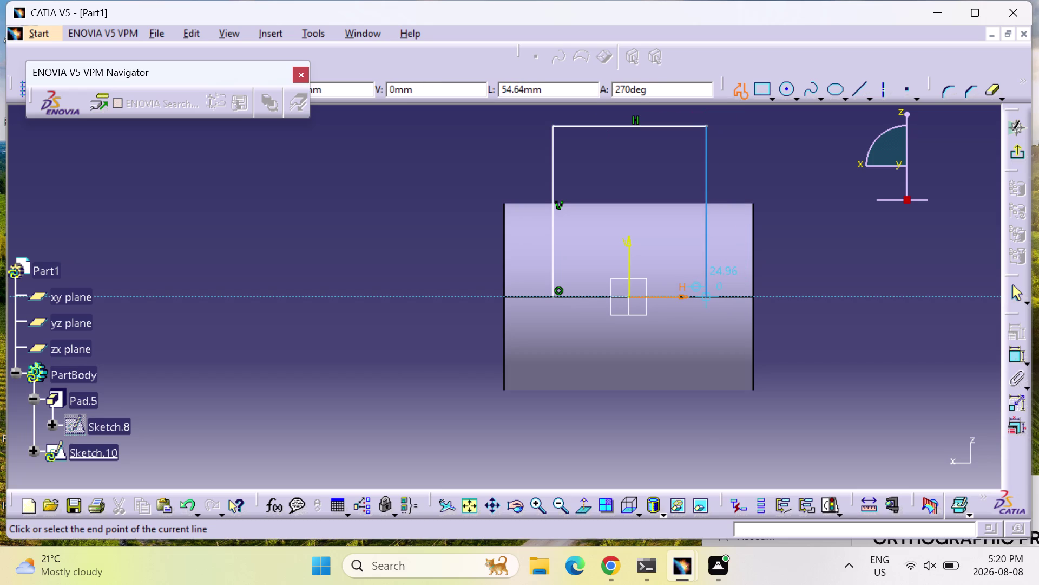
key(Escape)
key(Escape)
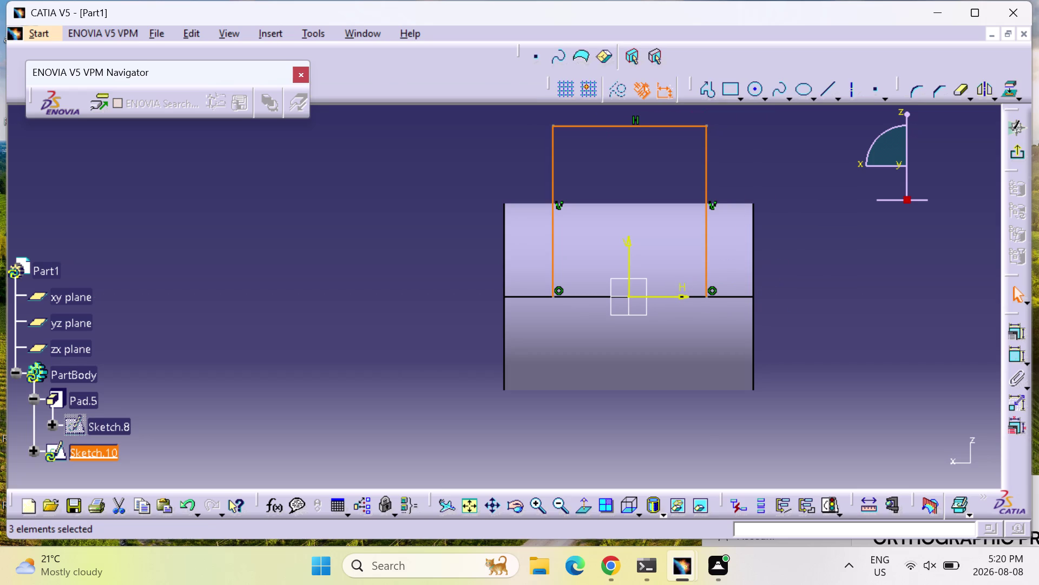
Dimension the gap between the two vertical sides at 60 mm.
click(1017, 352)
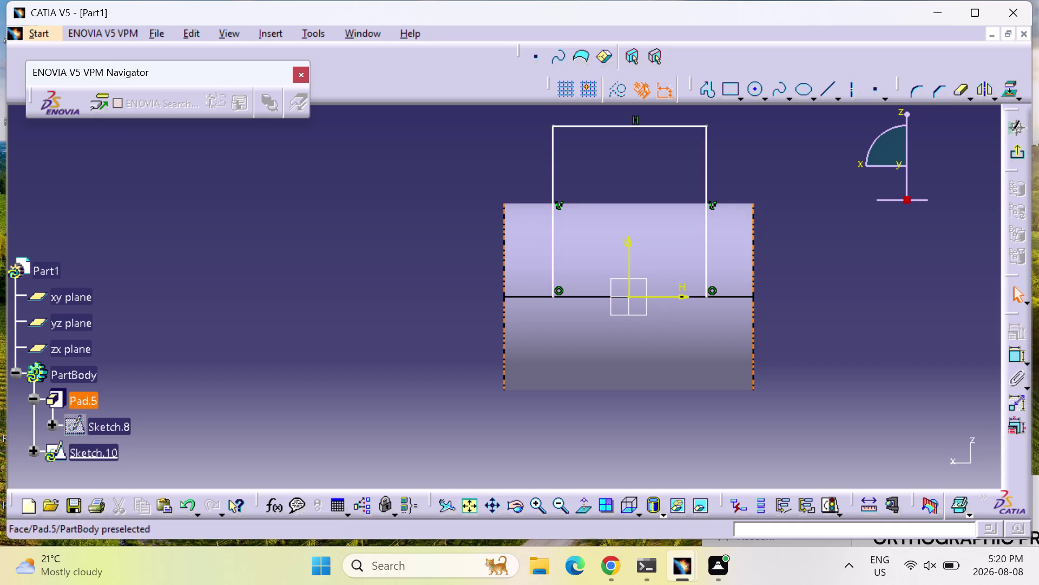
click(553, 220)
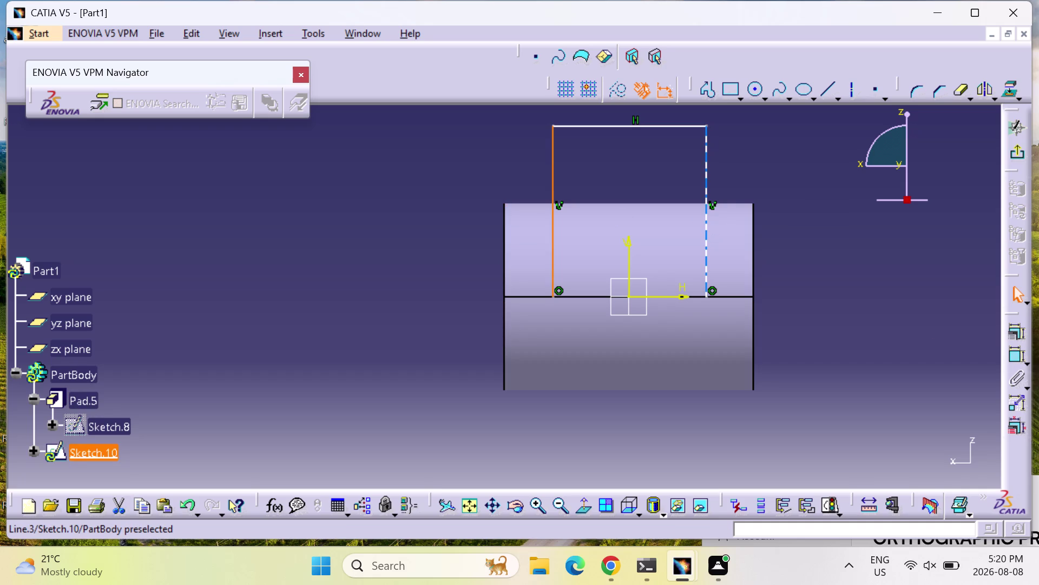
click(704, 227)
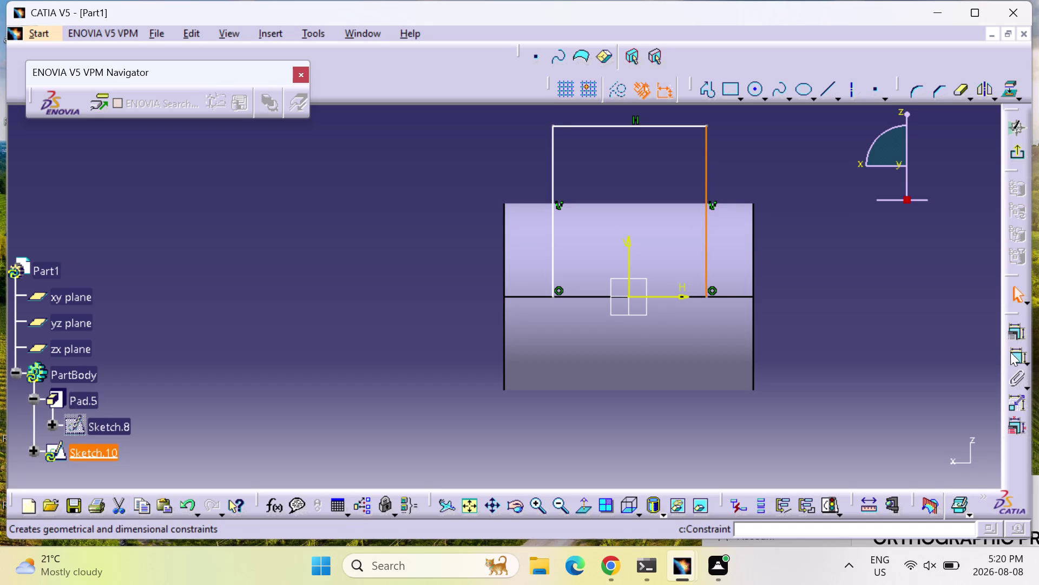
click(1010, 352)
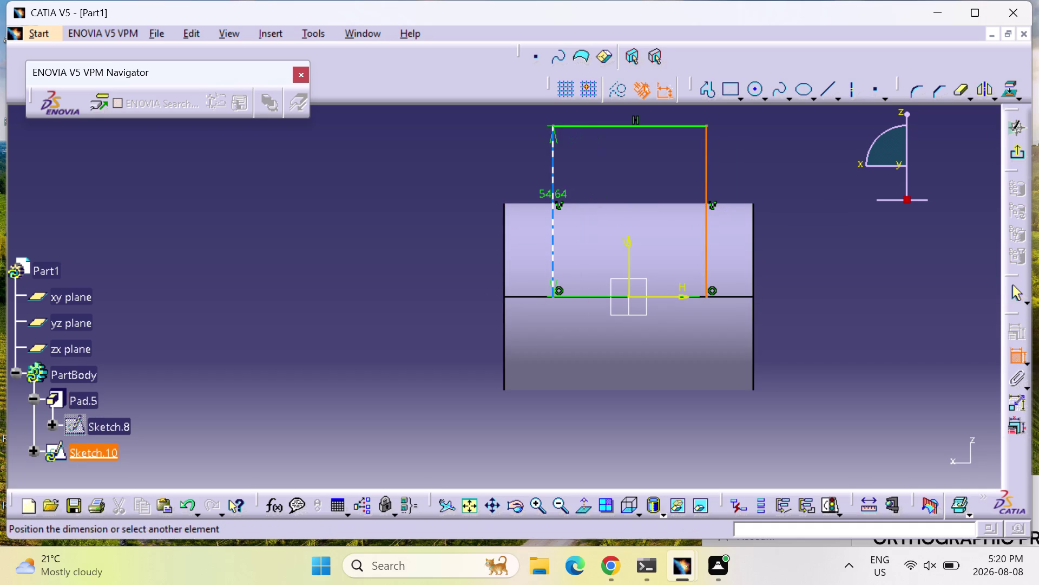
click(554, 197)
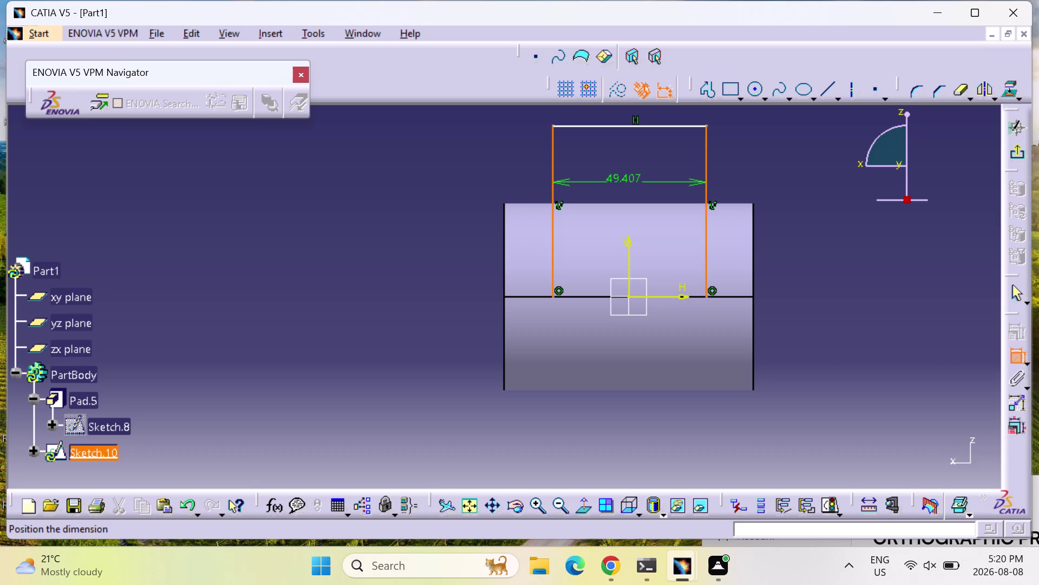
click(624, 182)
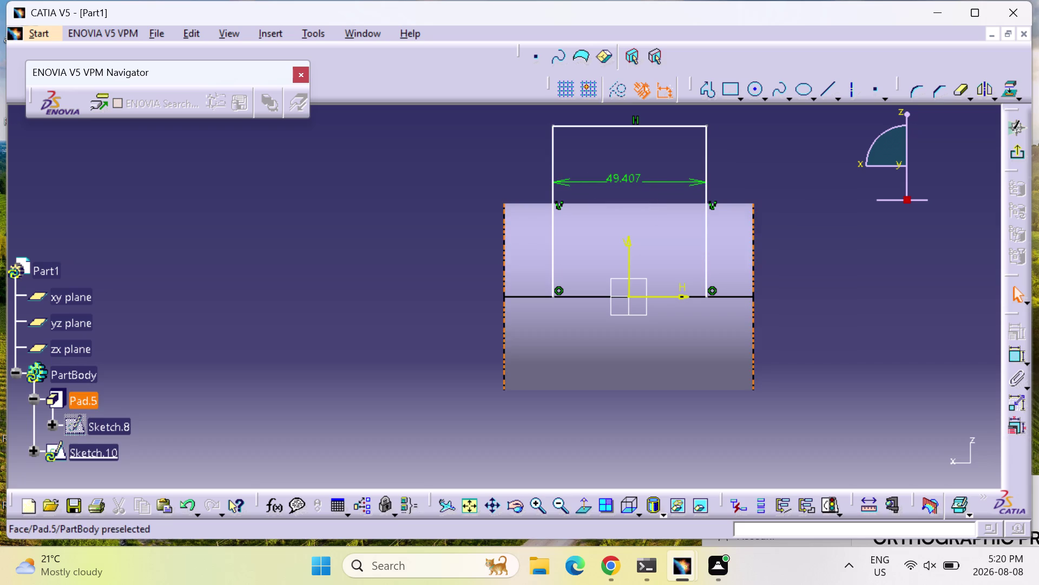
double_click(621, 173)
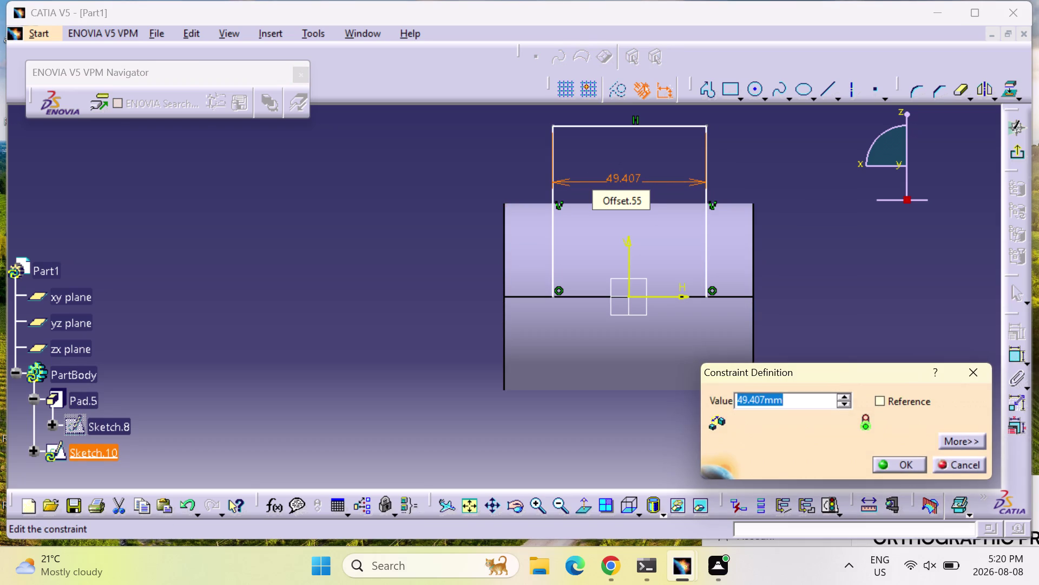
text(60)
key(Return)
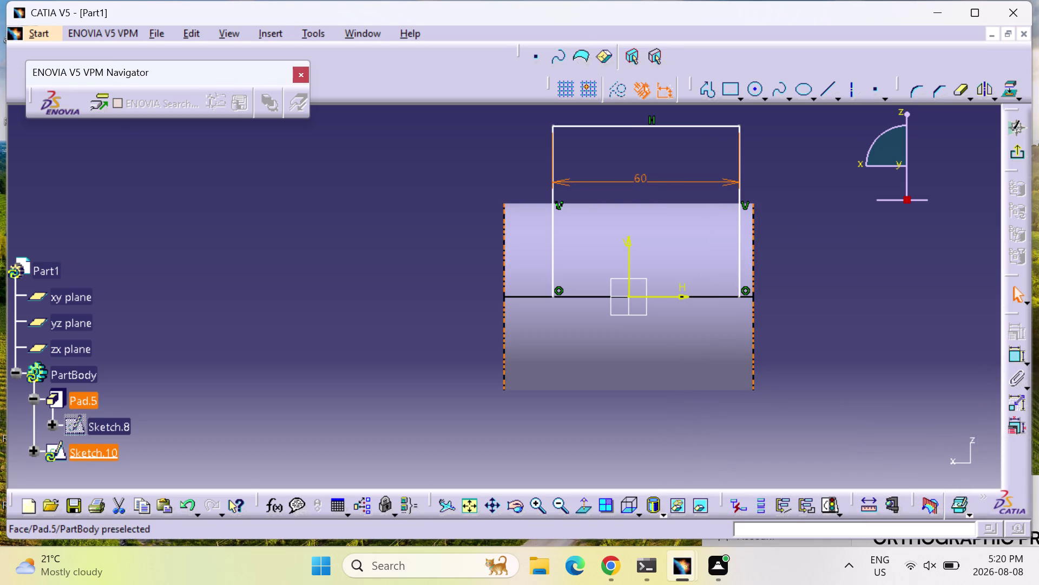
Constrain the two vertical sides symmetric about the vertical axis.
click(1019, 358)
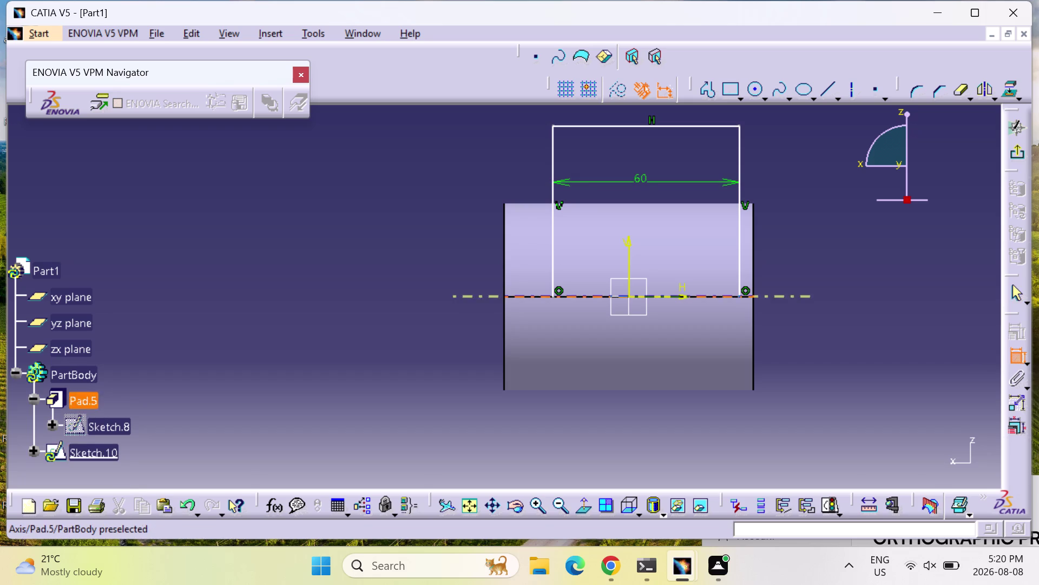
click(553, 247)
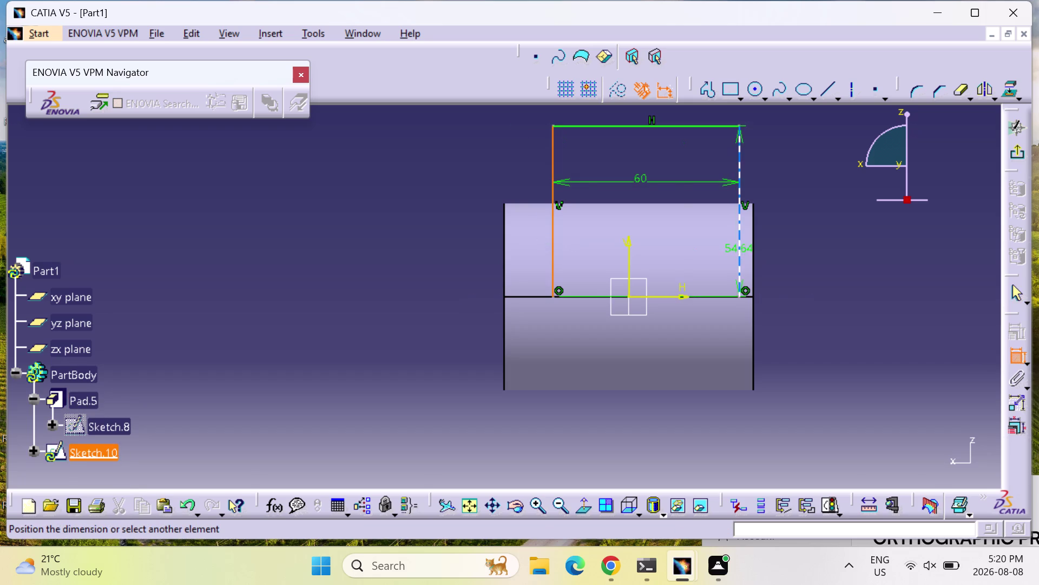
click(740, 246)
right_click(694, 258)
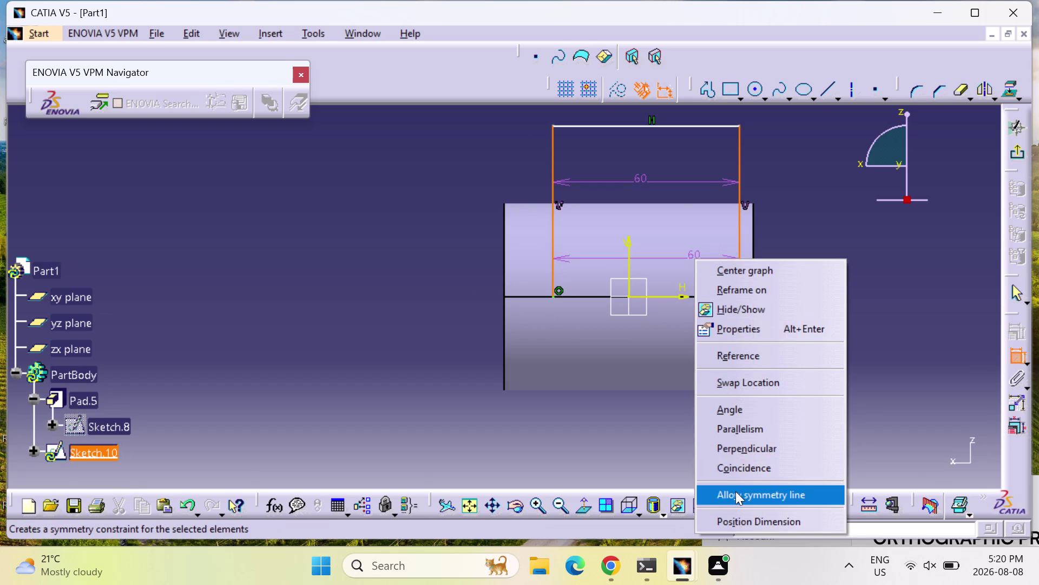
click(736, 491)
click(629, 254)
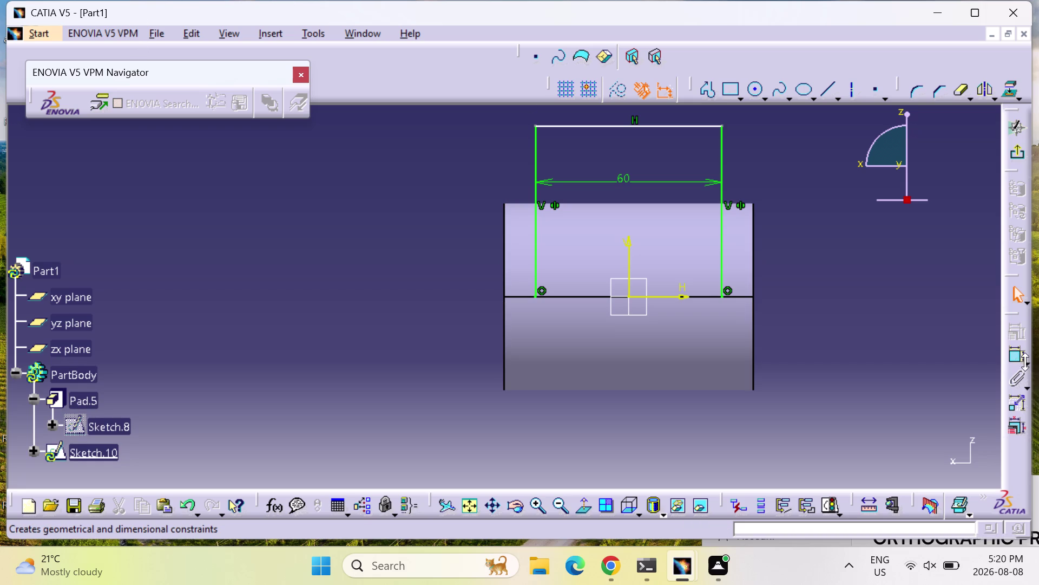
Set the profile's height to 48 mm.
click(1021, 355)
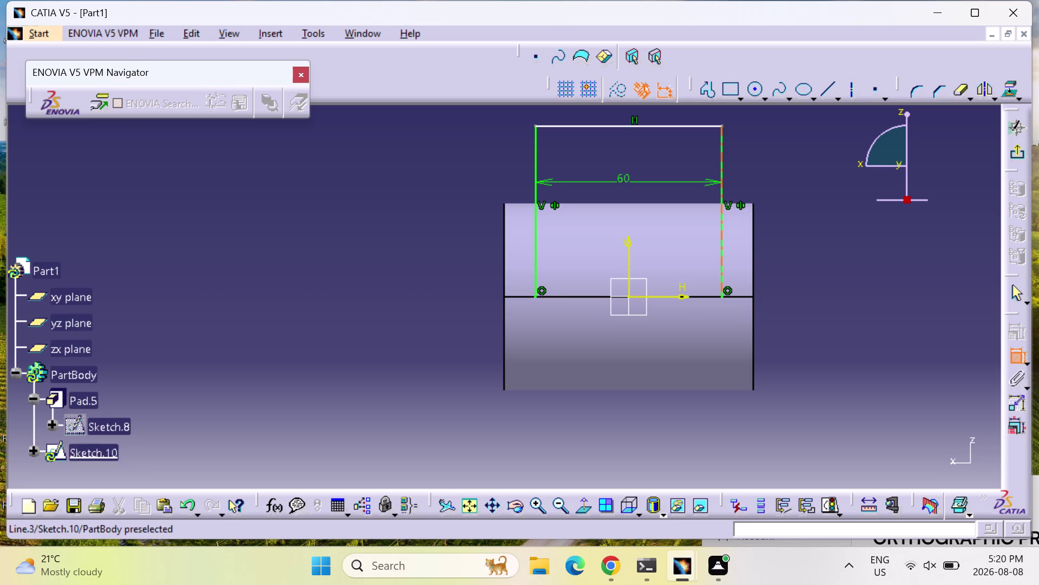
click(722, 212)
click(797, 195)
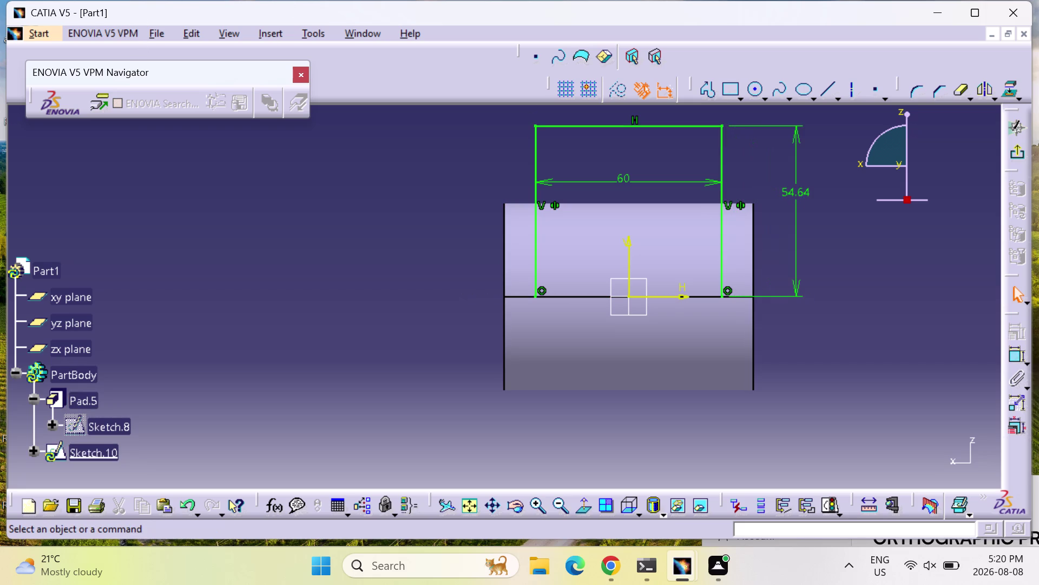
double_click(798, 191)
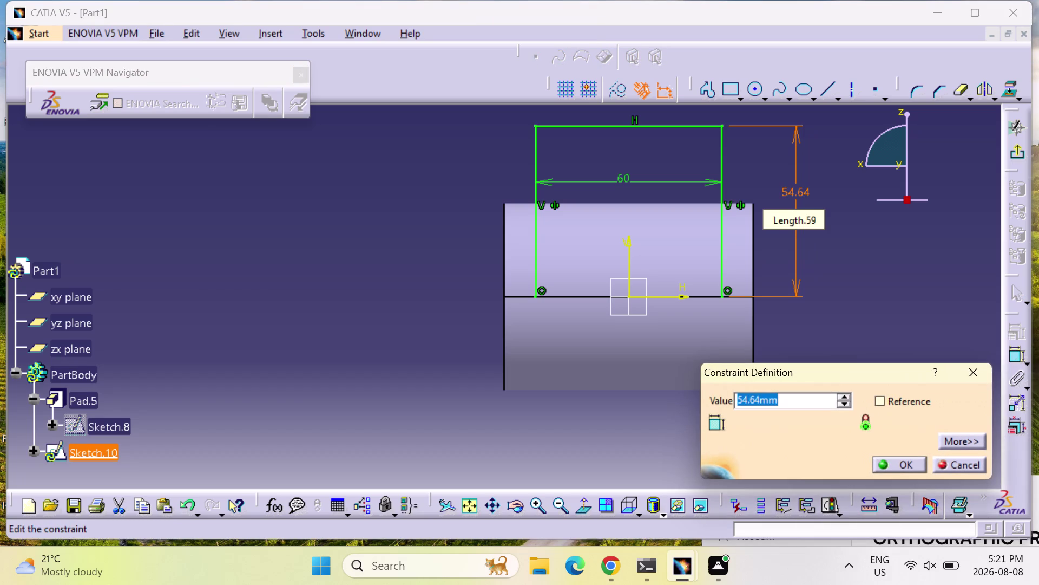
text(48)
key(Return)
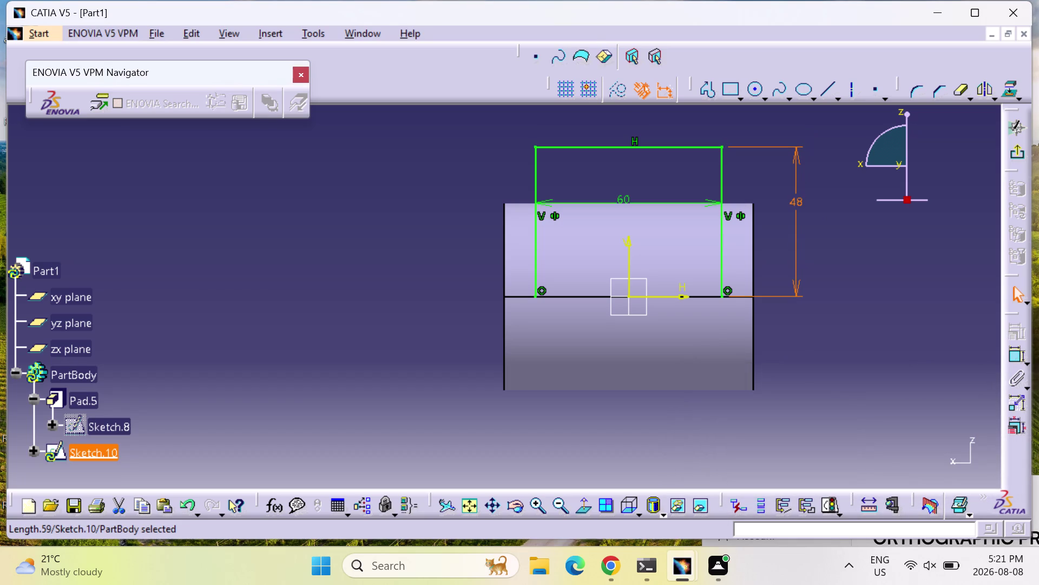
Close the profile with a bottom line along the horizontal axis and exit the sketch.
click(712, 94)
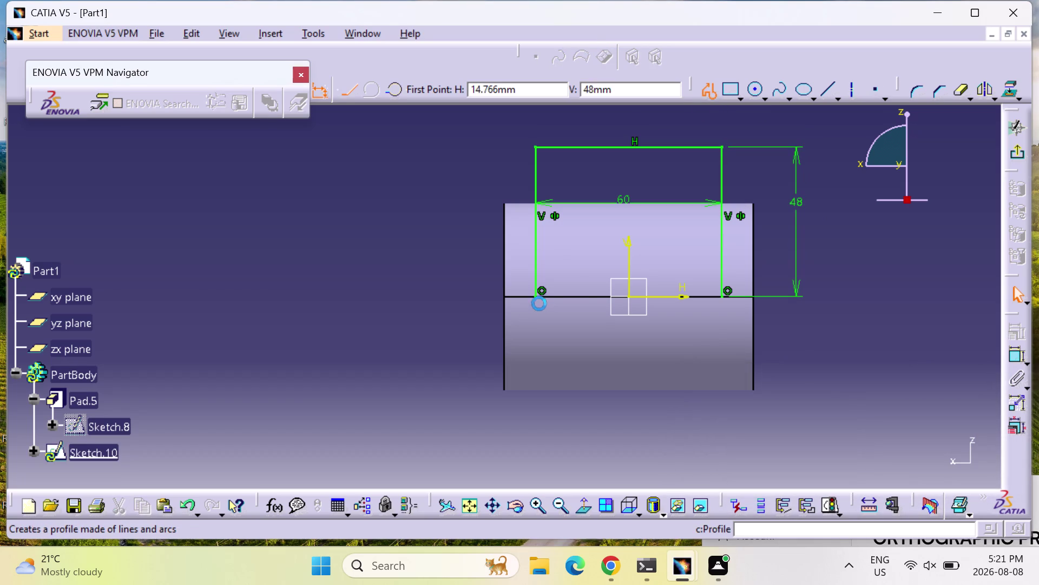
click(534, 296)
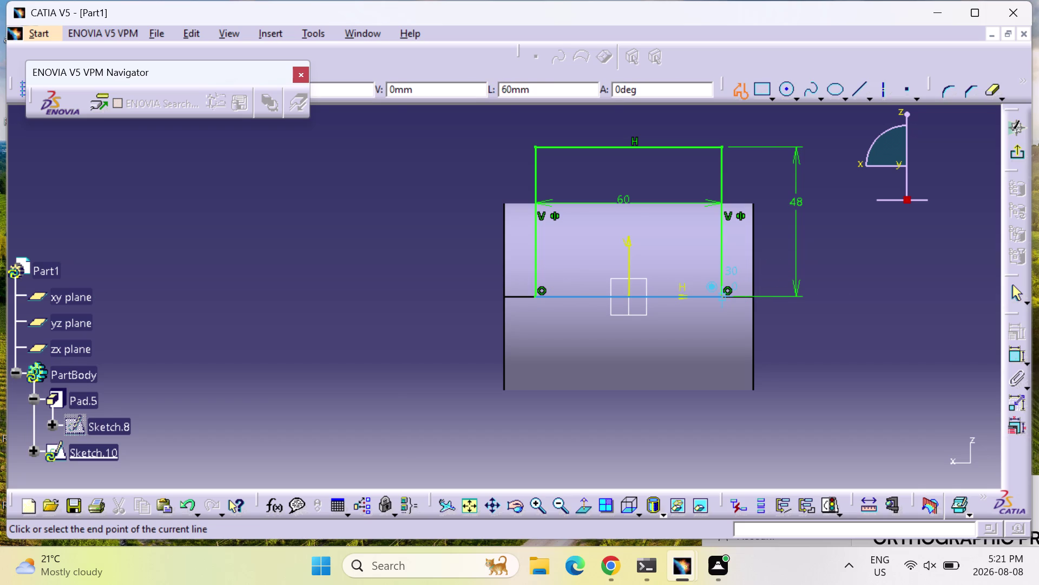
click(723, 294)
key(Escape)
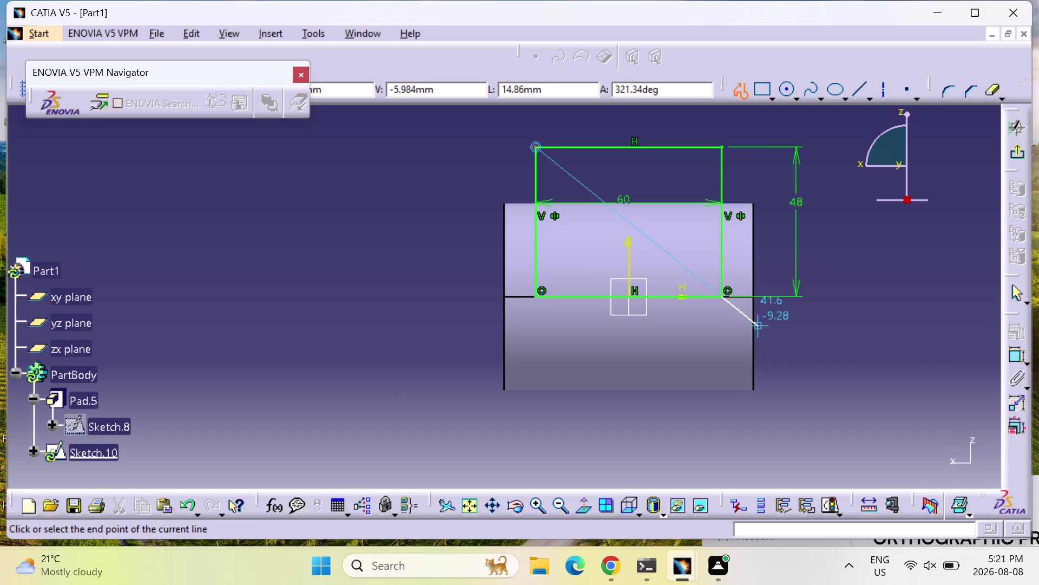
key(Escape)
key(Escape)
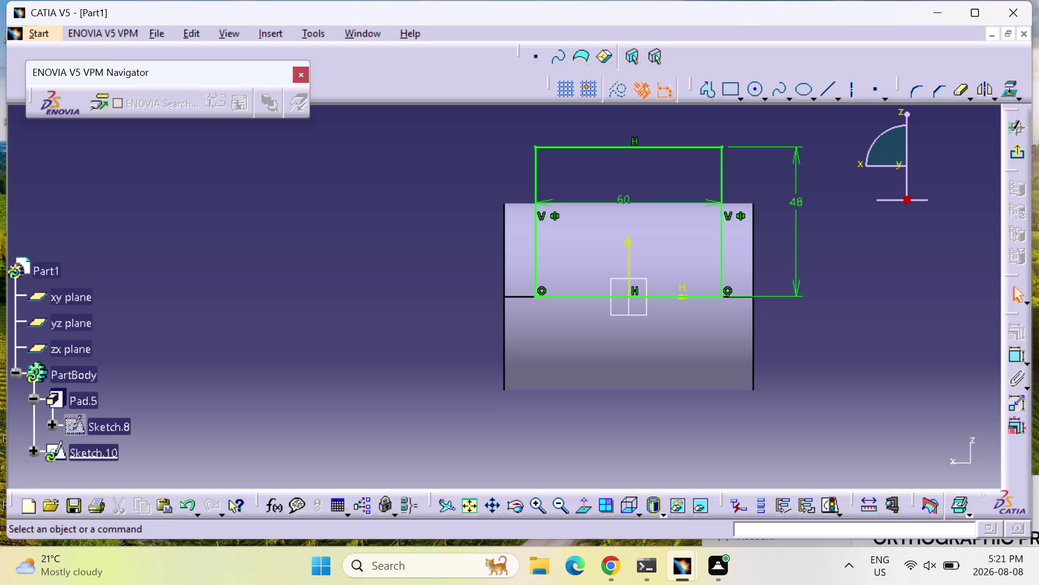
click(1015, 158)
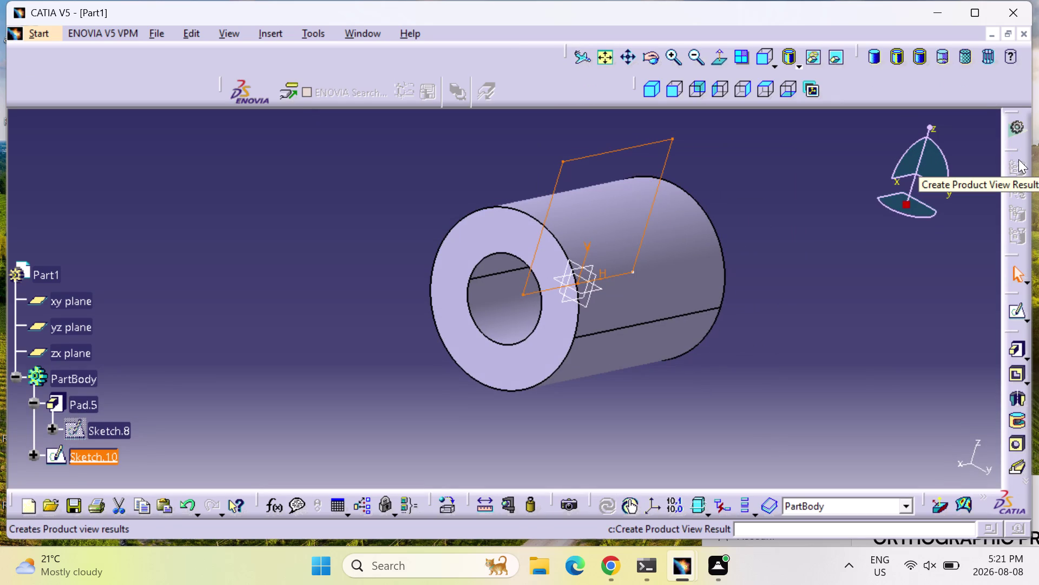
Orbit the tube to face Sketch.10 and start a pad on it, previewing 40 mm.
middle_drag(832, 356, 463, 314)
right_drag(832, 356, 463, 314)
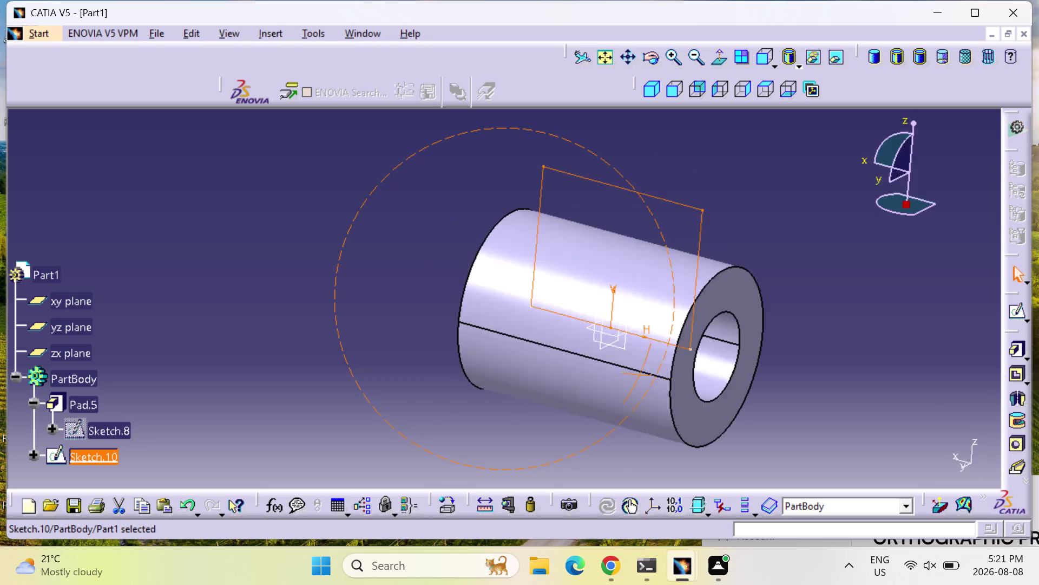
middle_drag(463, 314, 524, 337)
right_drag(463, 313, 525, 338)
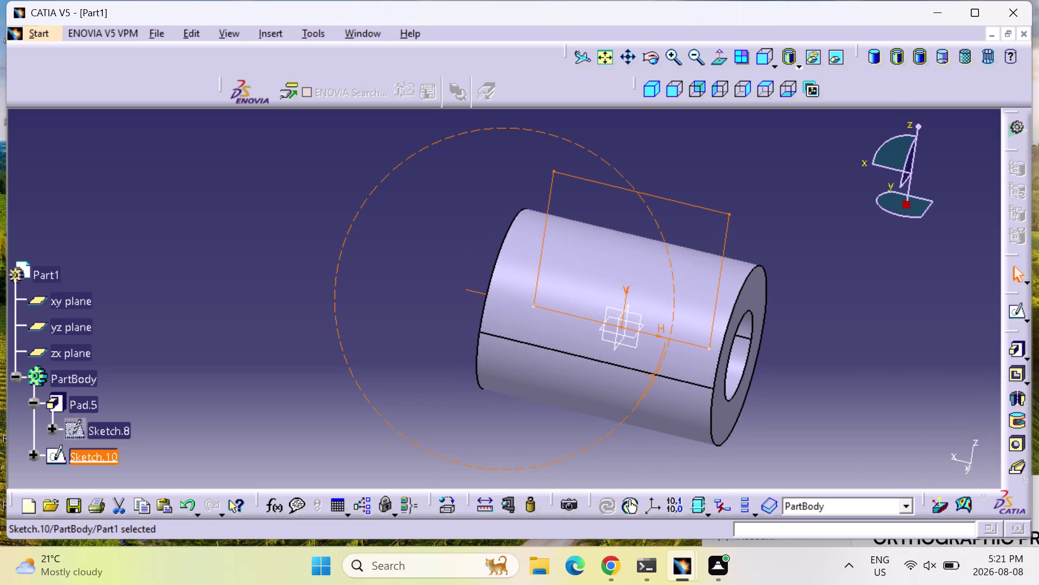
middle_drag(524, 338, 553, 342)
right_drag(525, 337, 553, 342)
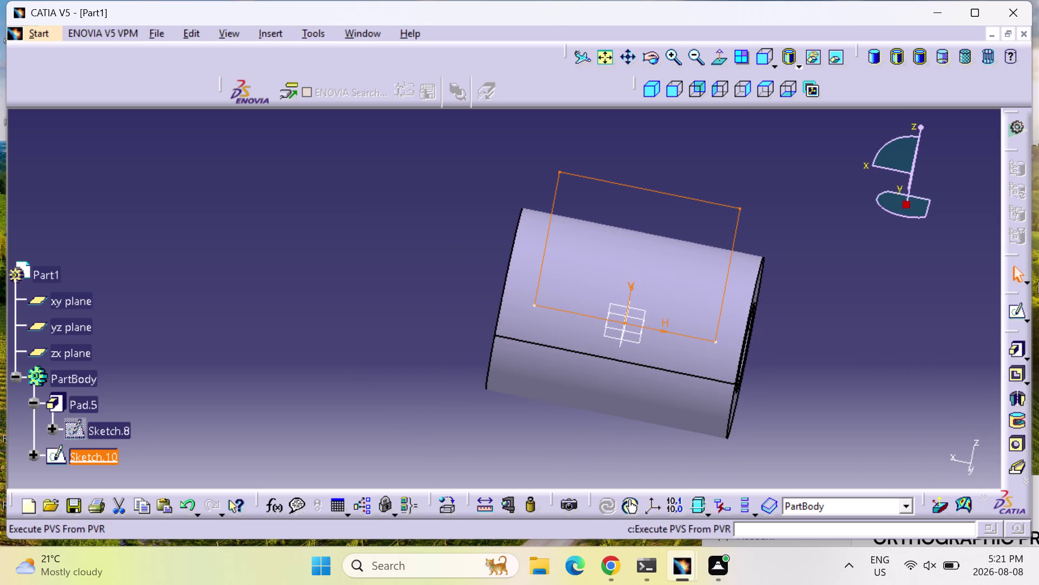
click(1017, 350)
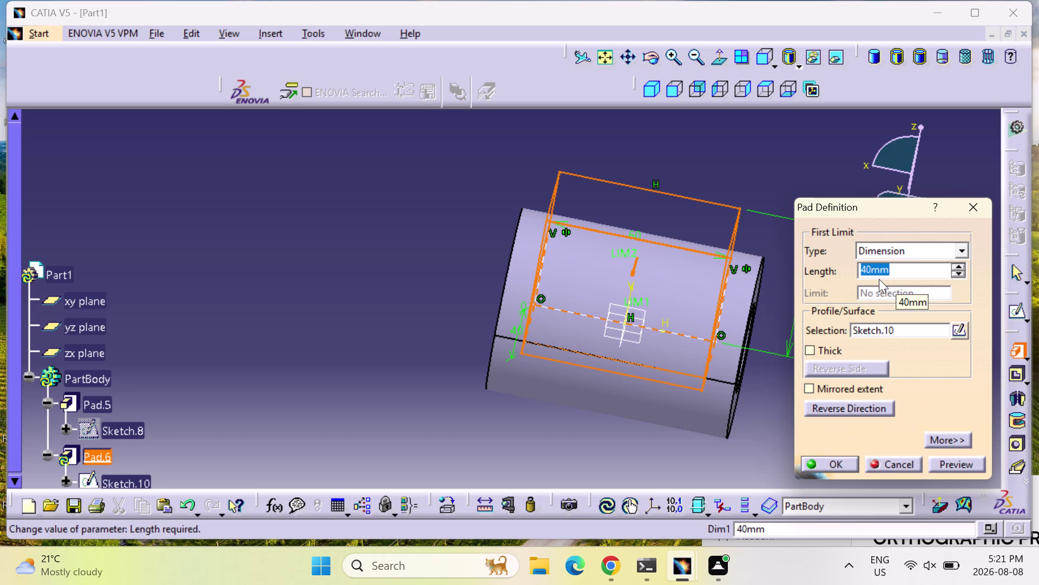
Set the pad length to 20 mm, create Pad.6, and orbit to inspect the block.
key(2)
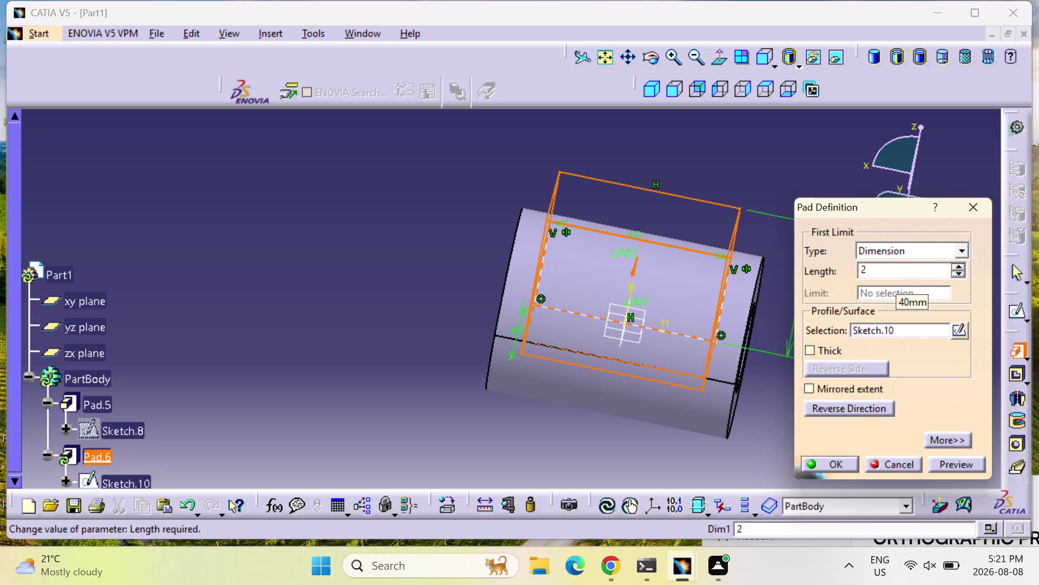
key(0)
click(958, 463)
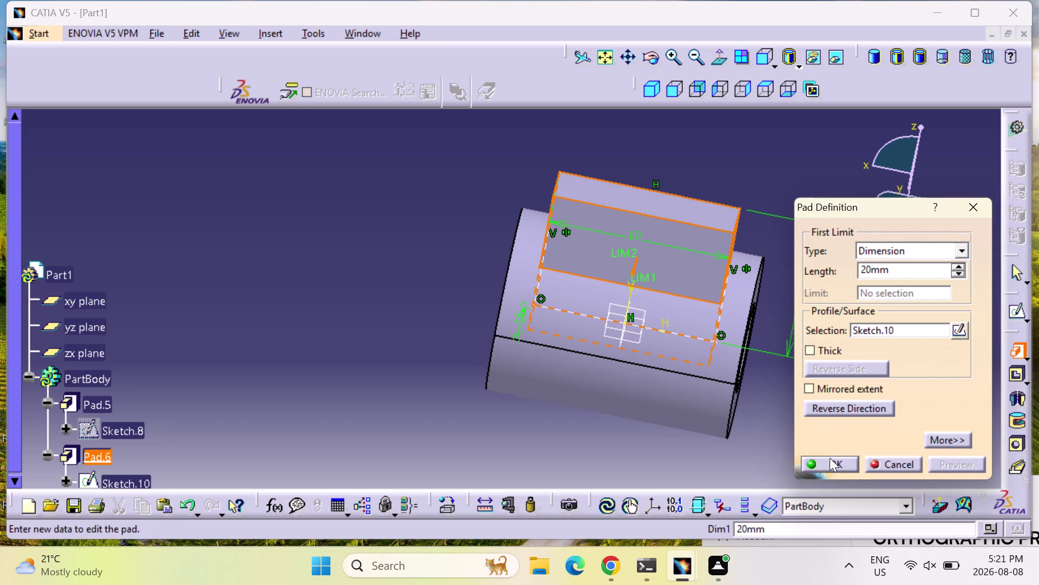
click(834, 461)
middle_drag(641, 434, 693, 343)
scroll(up, 3)
right_drag(641, 434, 694, 344)
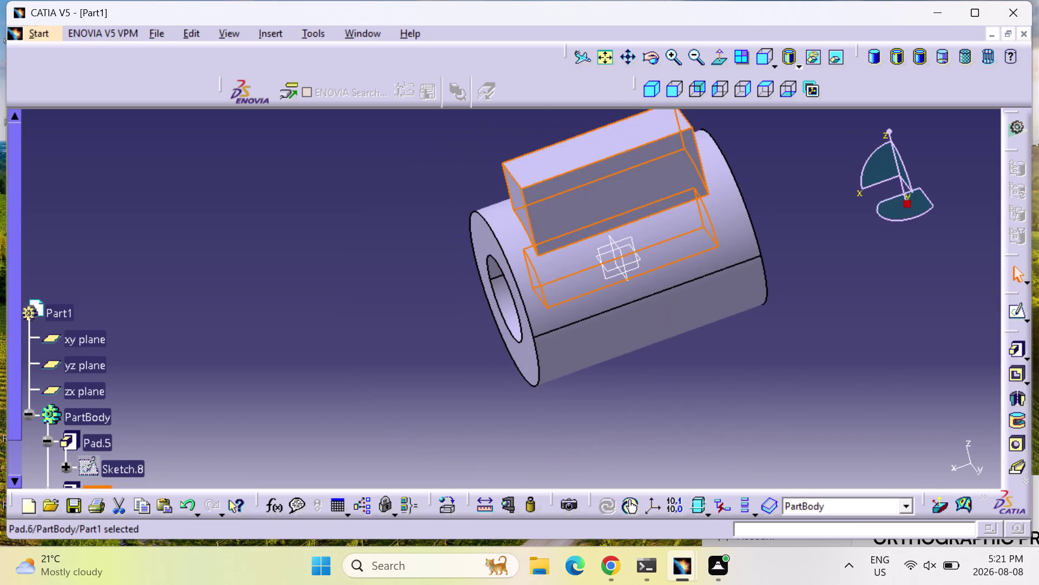
click(699, 384)
middle_drag(640, 417, 607, 380)
right_drag(637, 413, 607, 380)
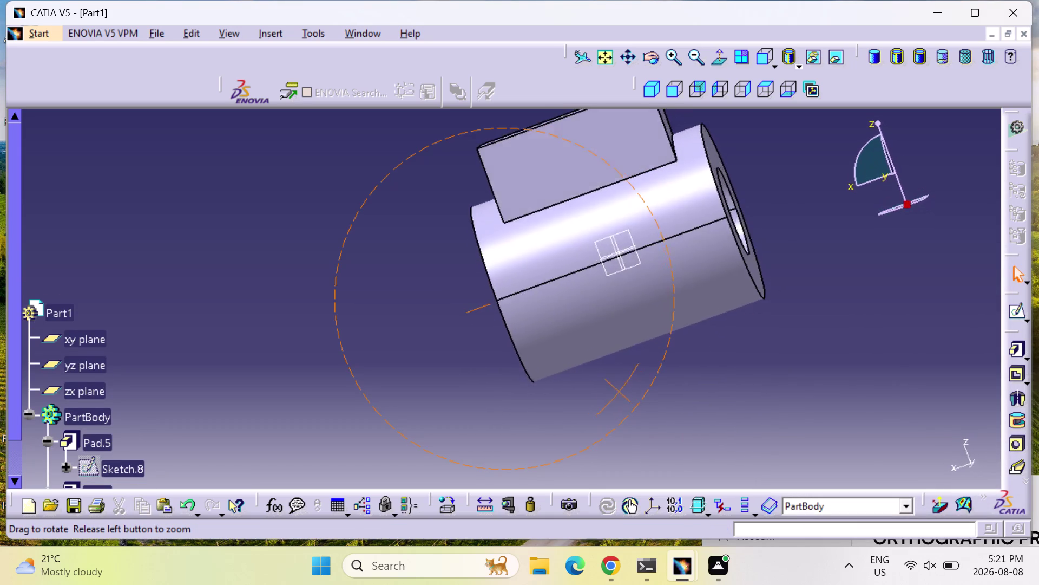
middle_drag(607, 380, 667, 394)
right_drag(606, 380, 667, 395)
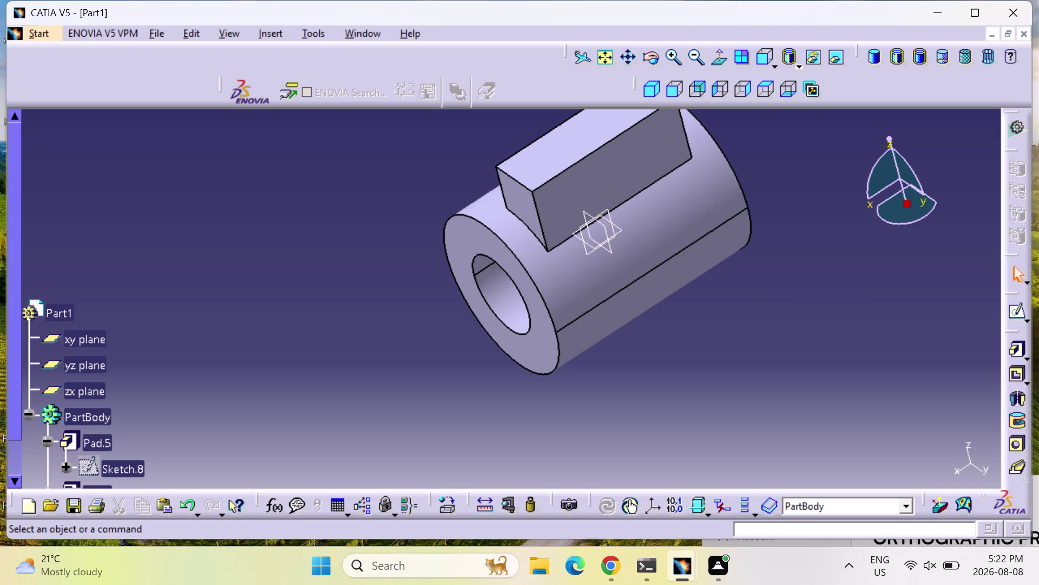
middle_click(710, 400)
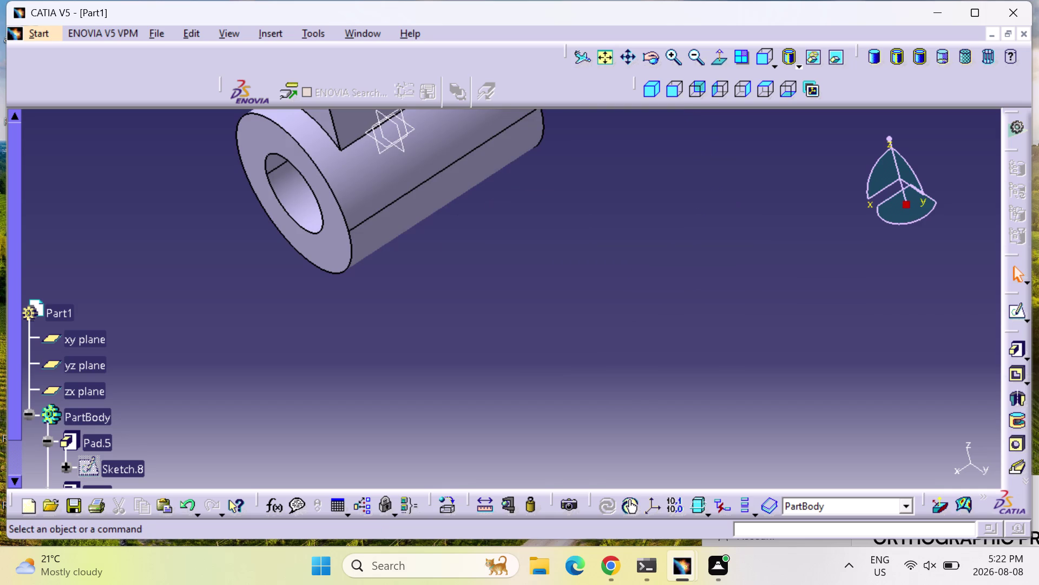
click(611, 55)
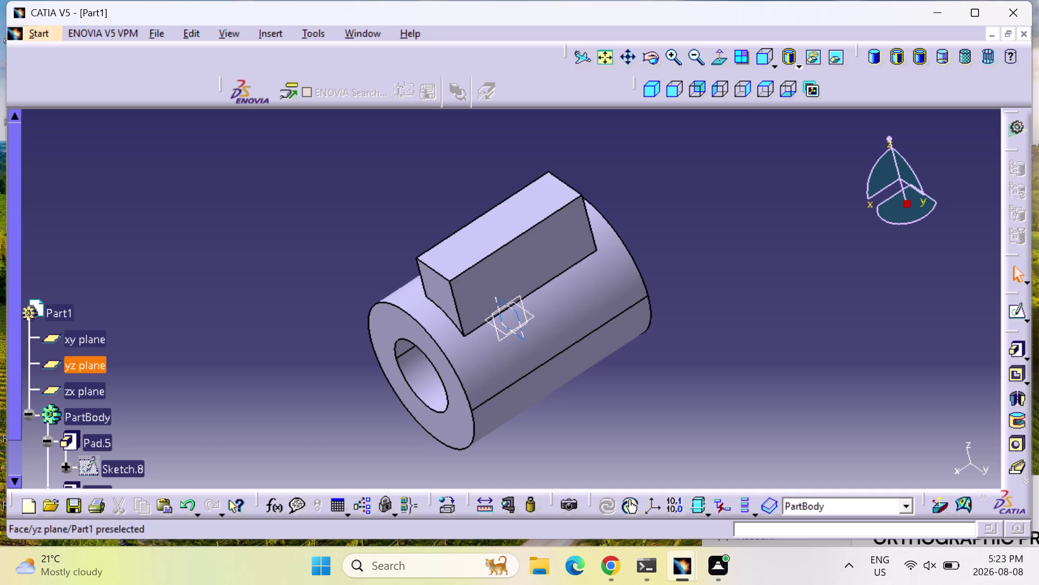
click(515, 314)
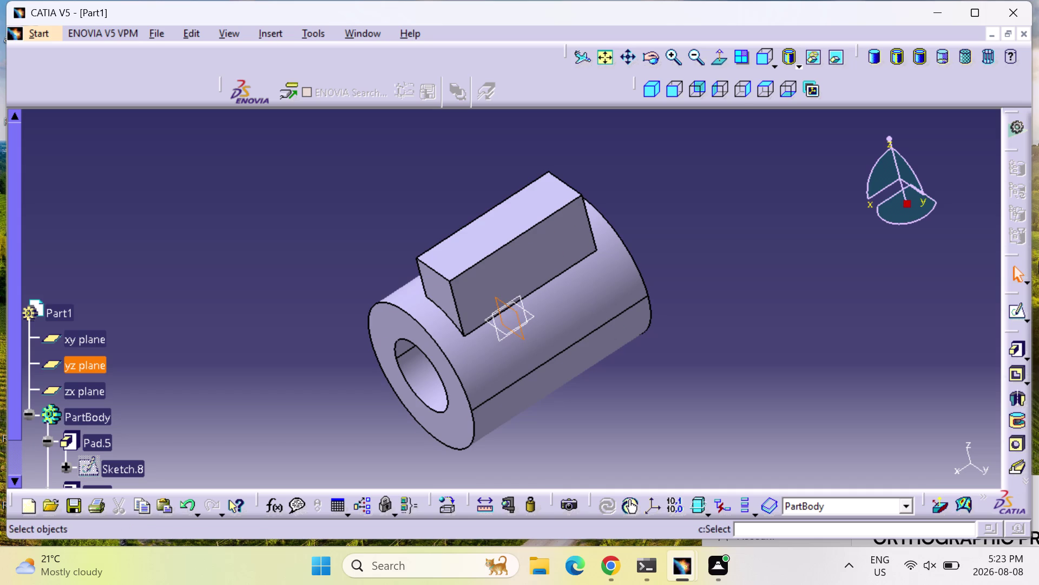
Start a sketch on the yz plane and draw a slanted line up to the block's top-left corner.
click(1019, 310)
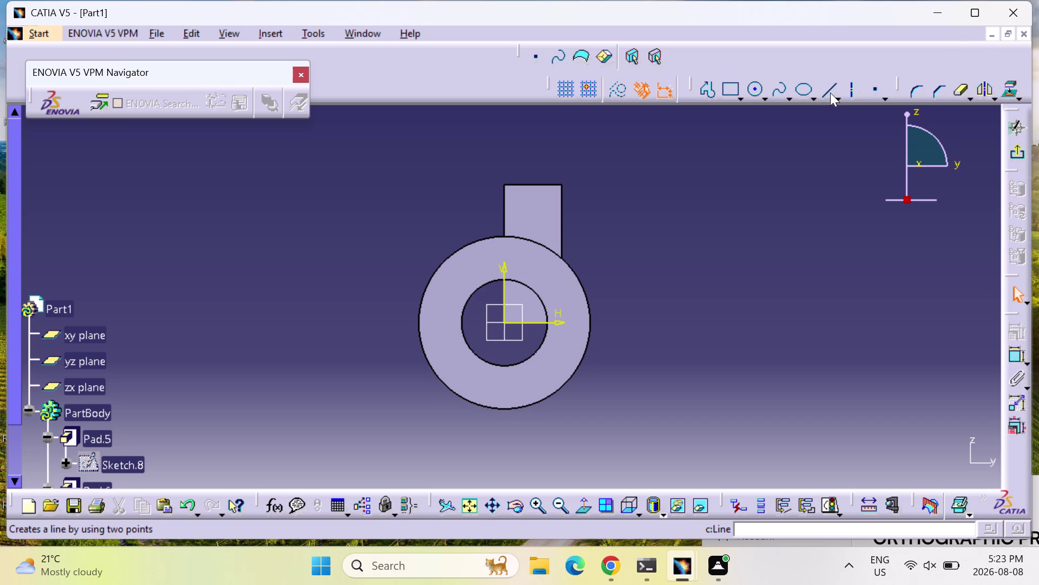
click(710, 86)
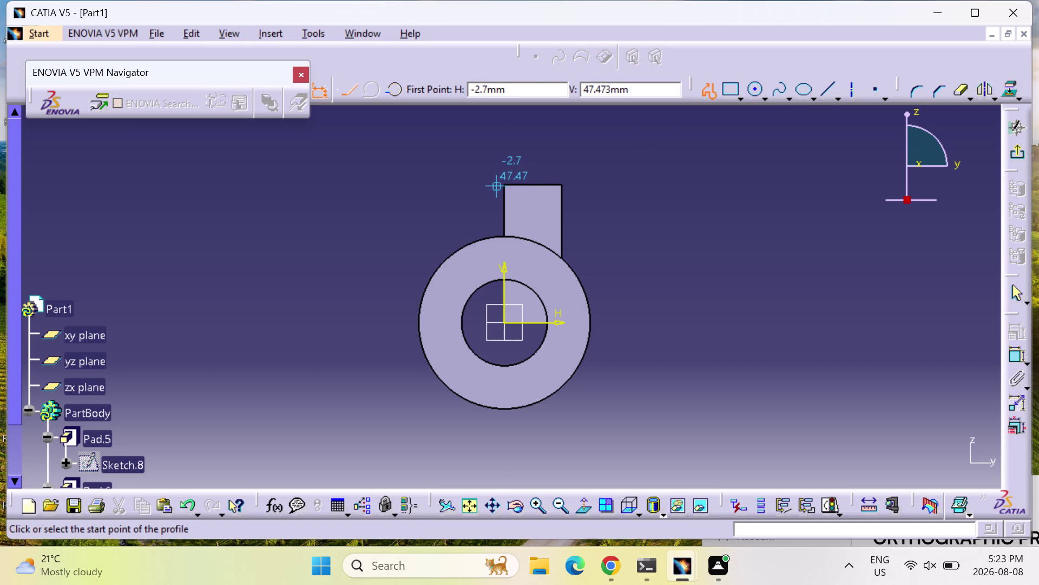
click(496, 190)
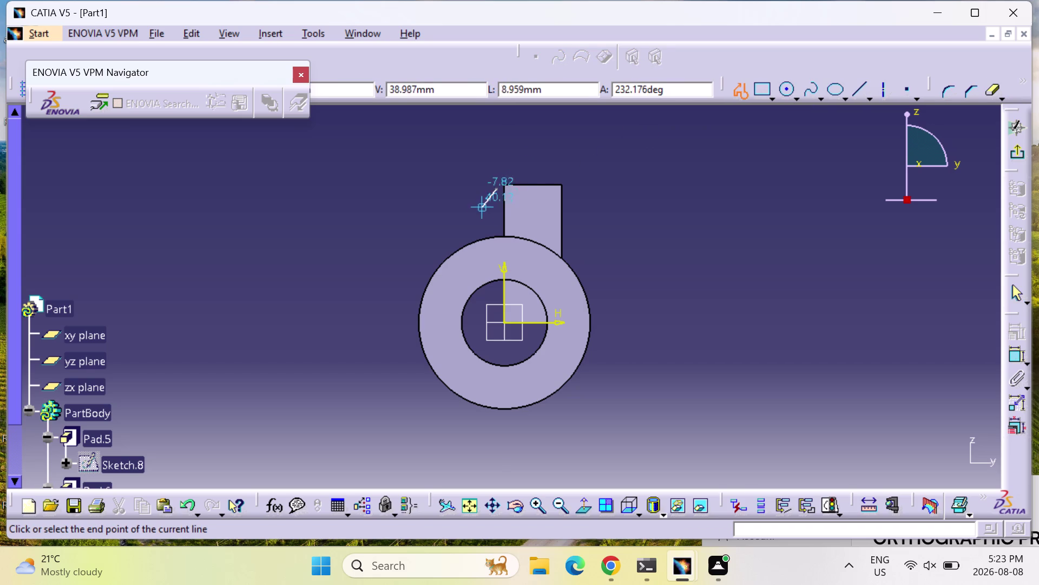
click(426, 272)
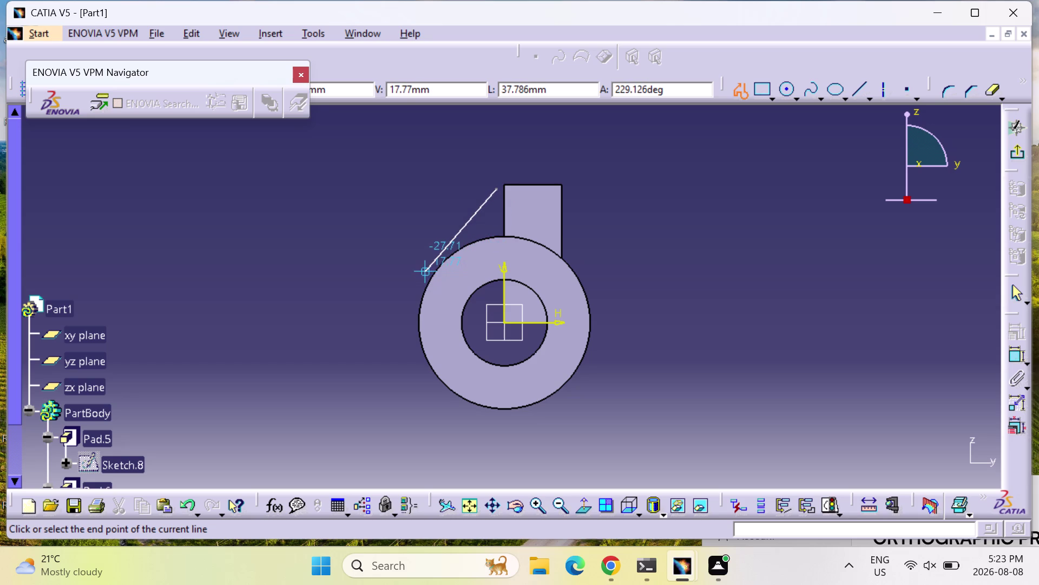
key(Escape)
key(Escape)
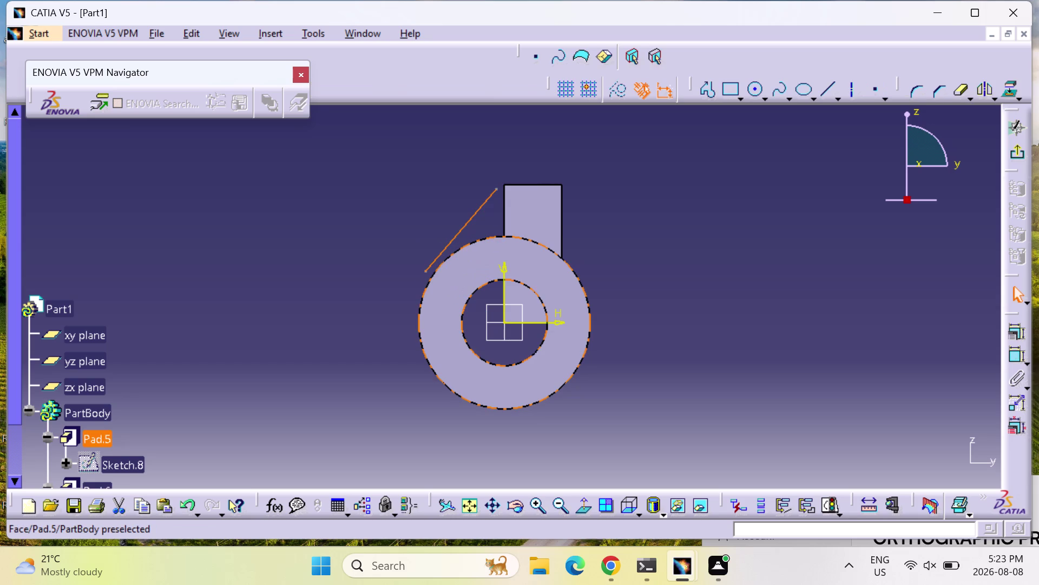
click(498, 189)
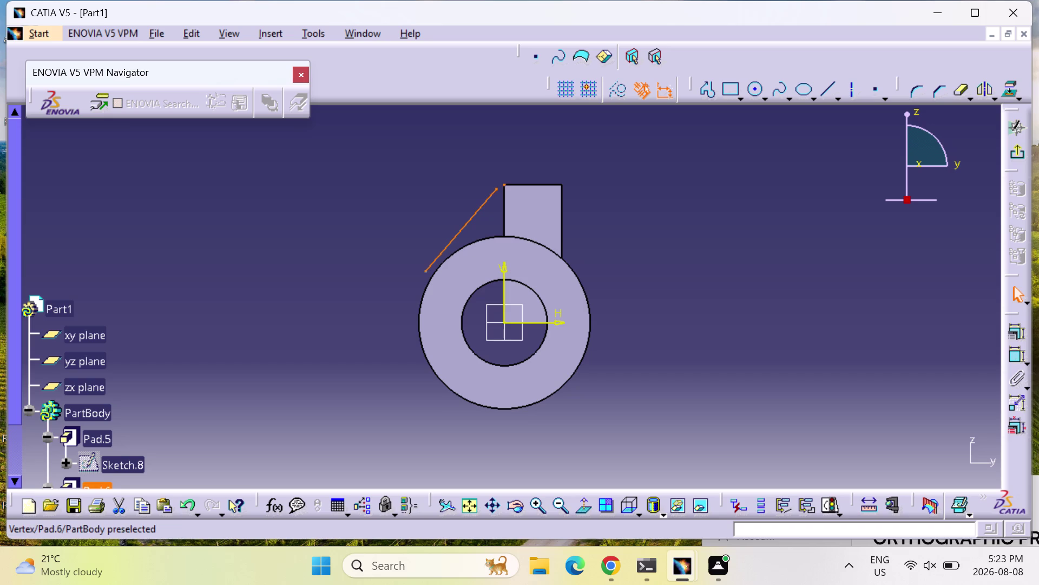
Select the slanted line's upper endpoint, view its options without choosing, and start a constraint.
click(507, 184)
right_click(506, 184)
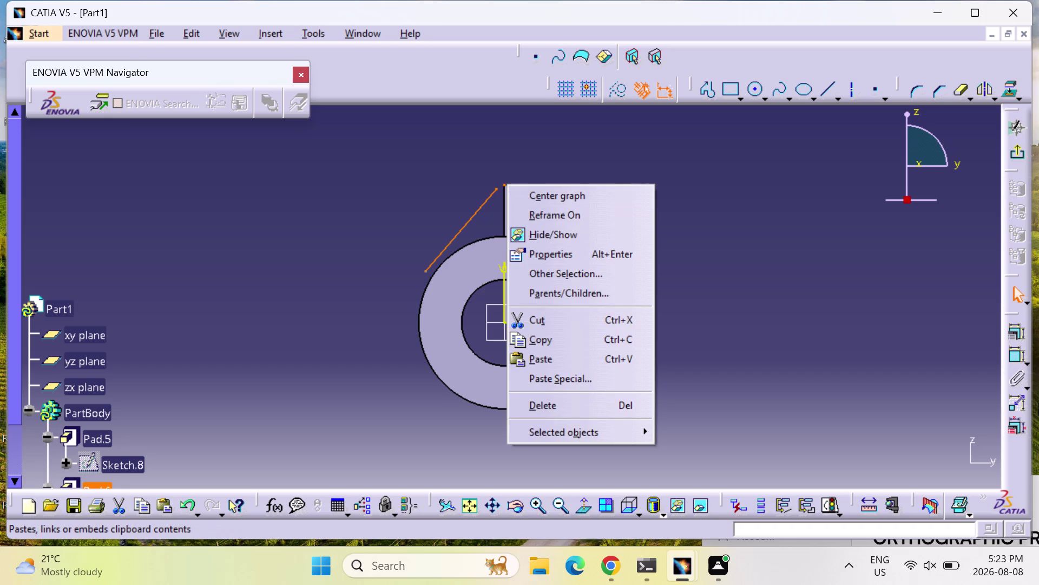
click(1020, 352)
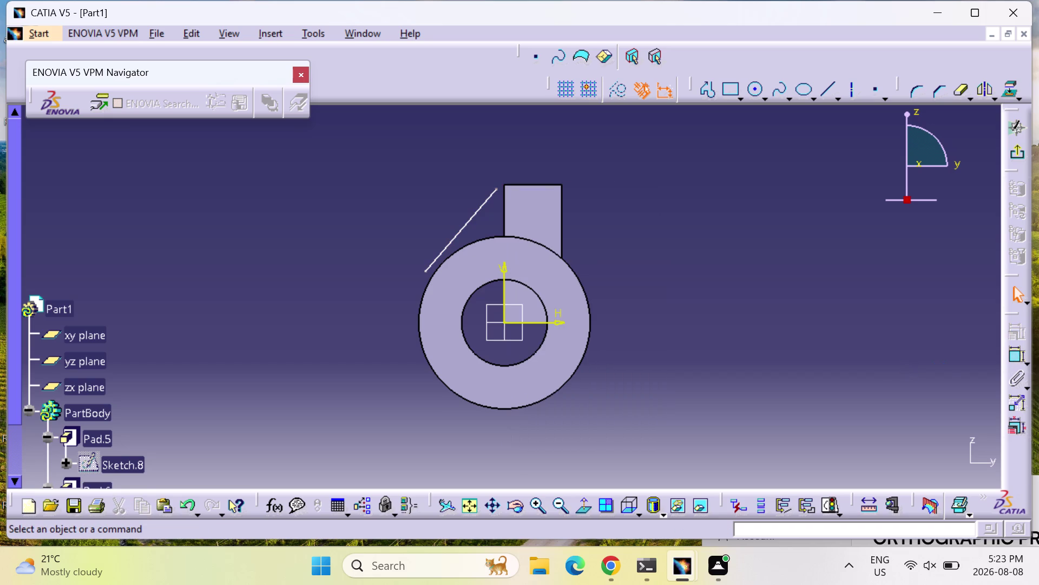
click(1012, 358)
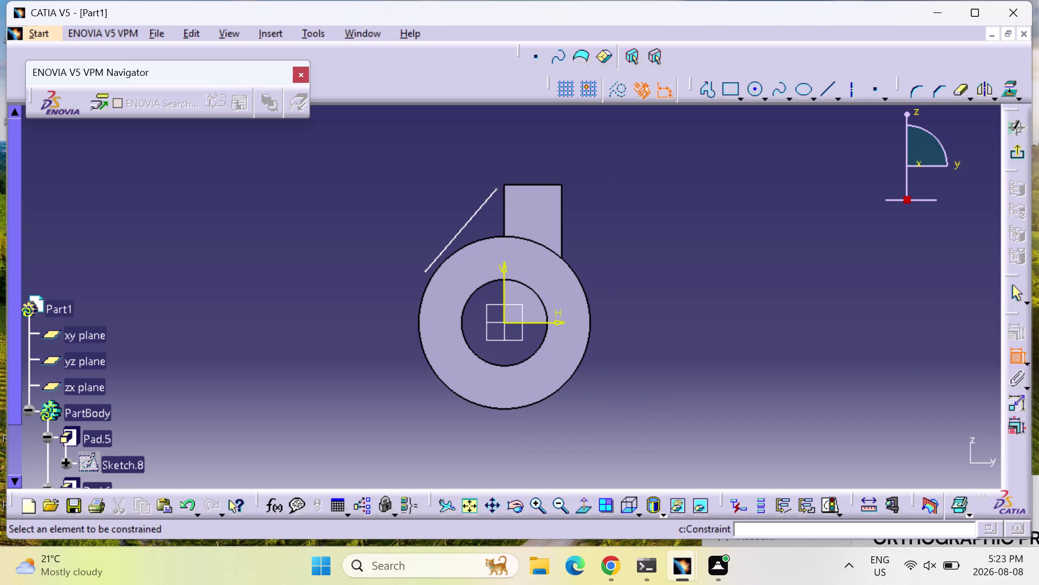
Make the slanted line's upper end coincident with the block's top-left corner.
click(496, 190)
click(504, 185)
right_click(505, 185)
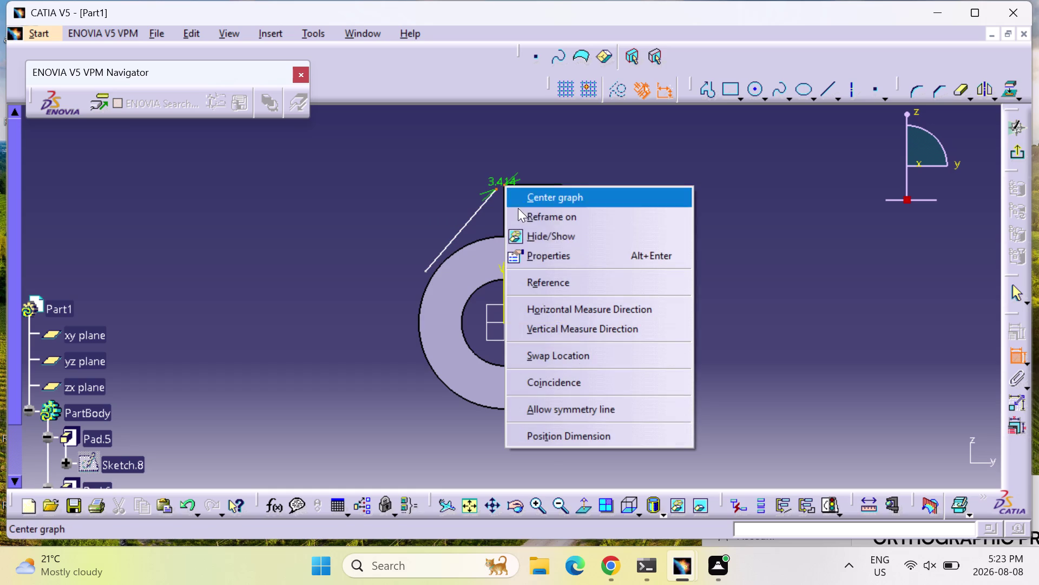
click(551, 378)
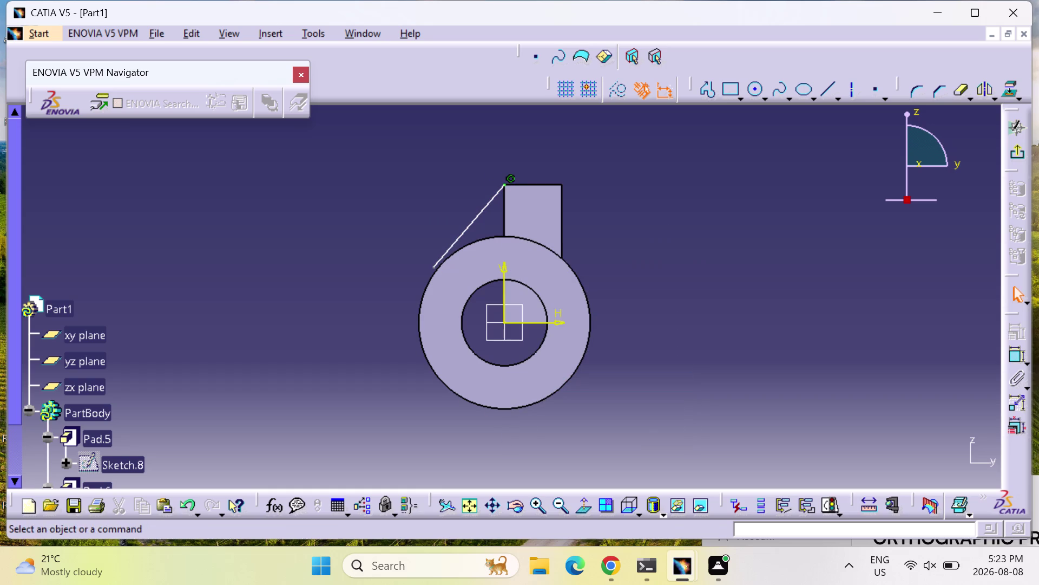
Attempt to constrain the line's lower end to the outer circle, cancelling an unwanted distance dimension.
click(1014, 357)
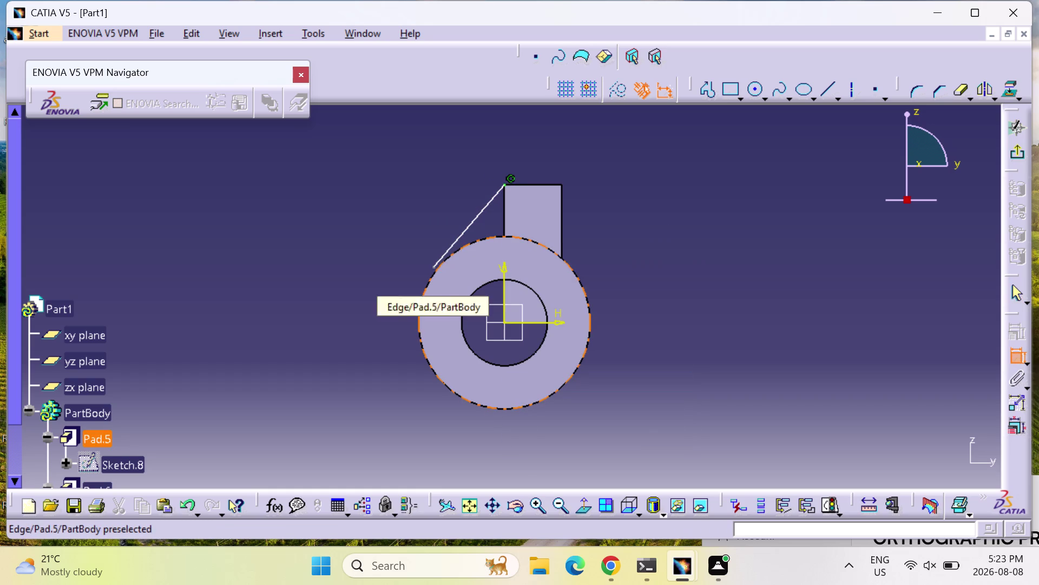
click(432, 279)
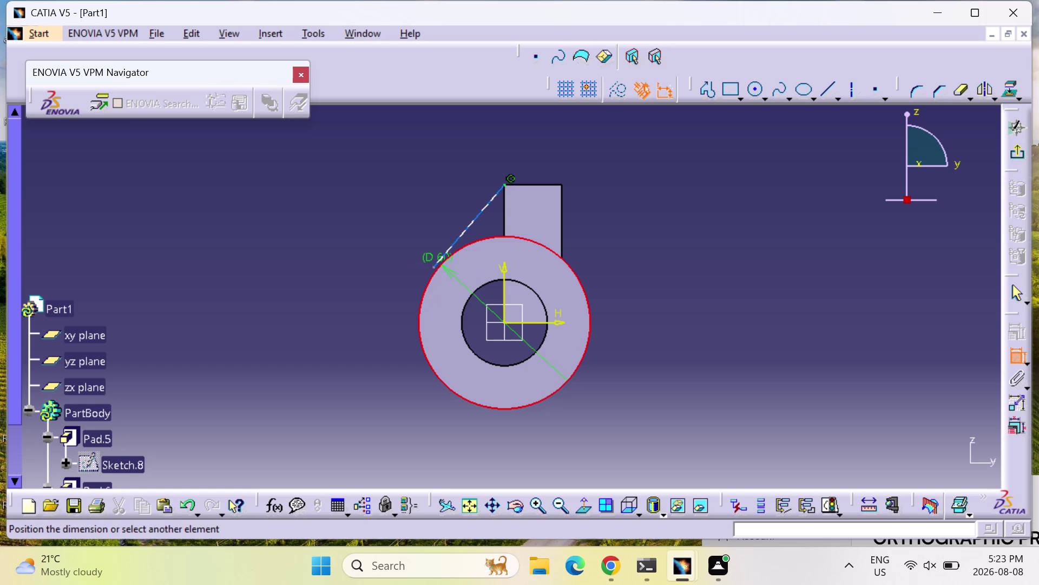
click(433, 265)
right_click(435, 269)
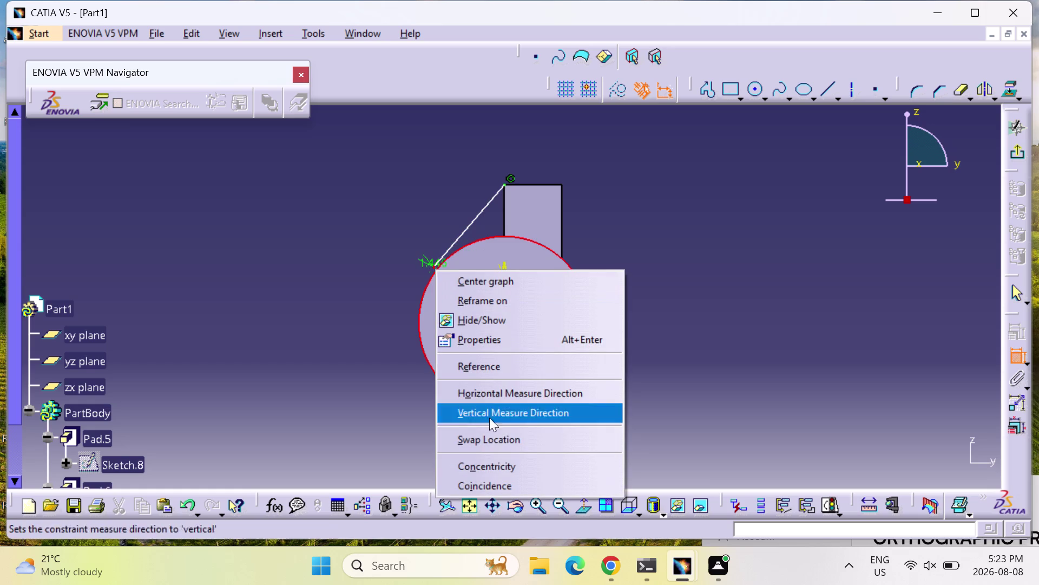
key(grave)
key(Escape)
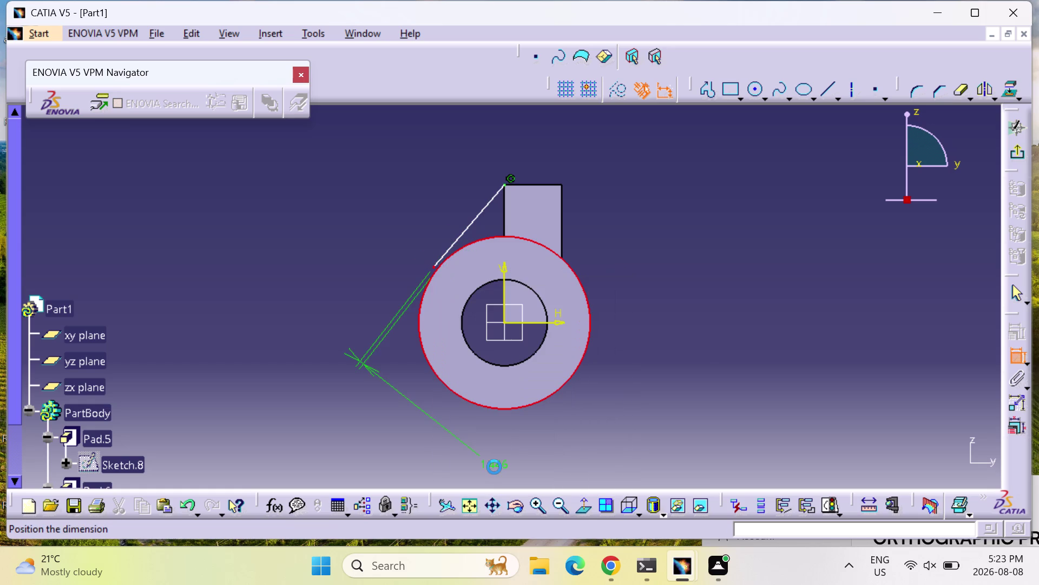
key(Escape)
key(Escape)
click(1016, 356)
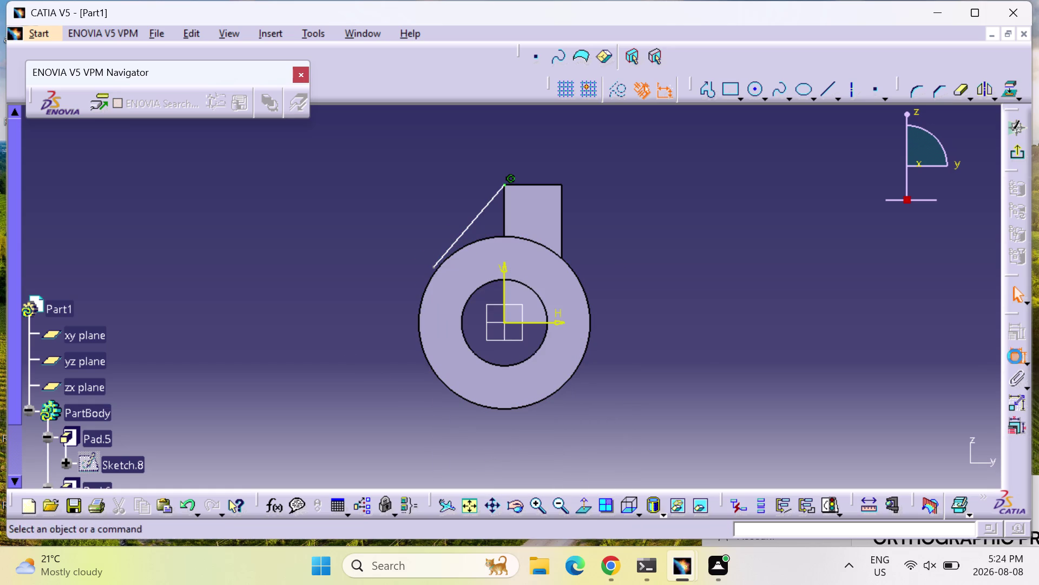
Make the line's lower end coincident with the tube's outer circle and exit the sketch.
click(434, 267)
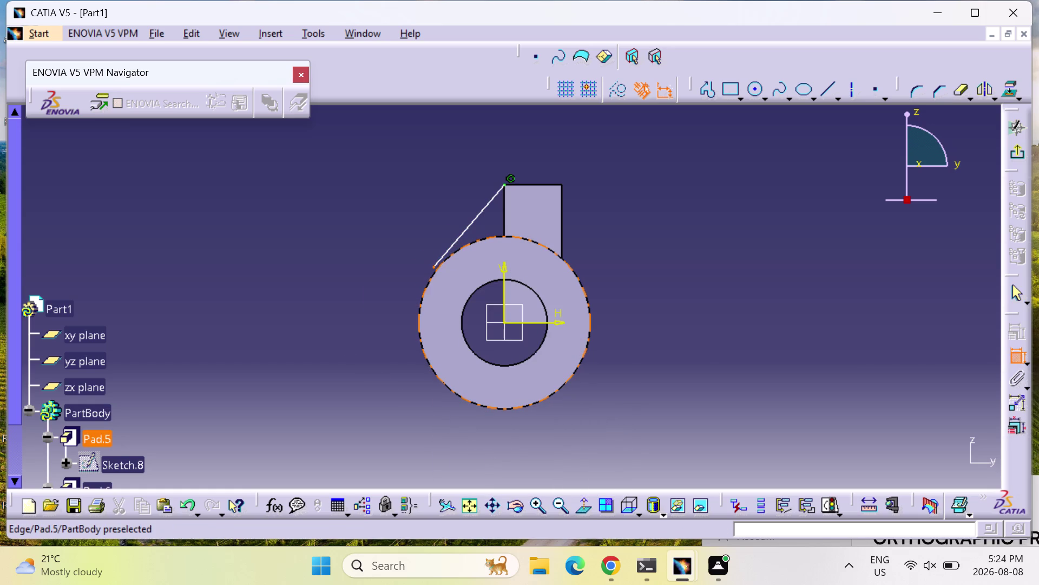
click(432, 277)
right_click(432, 278)
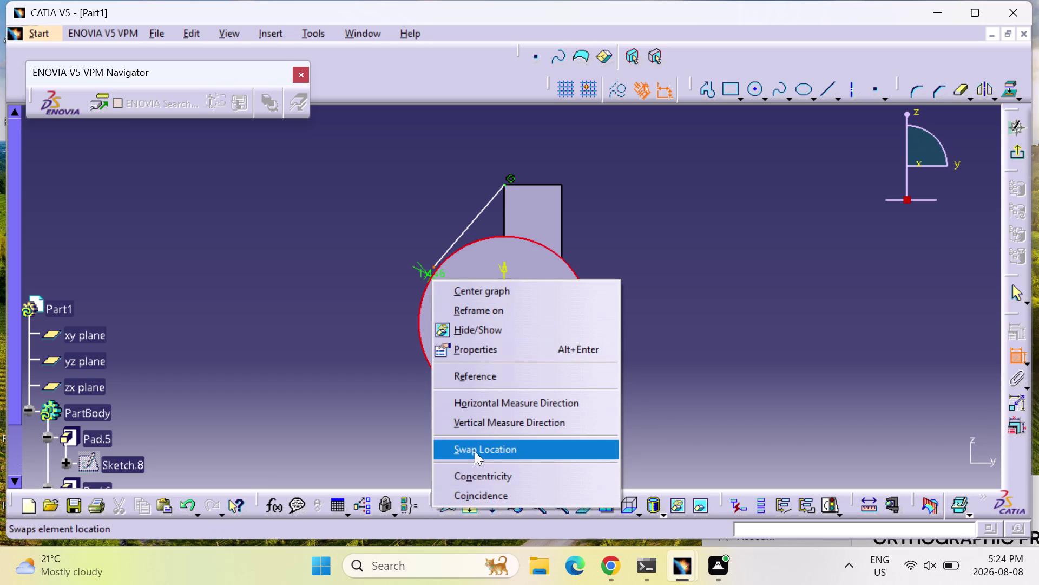
click(496, 491)
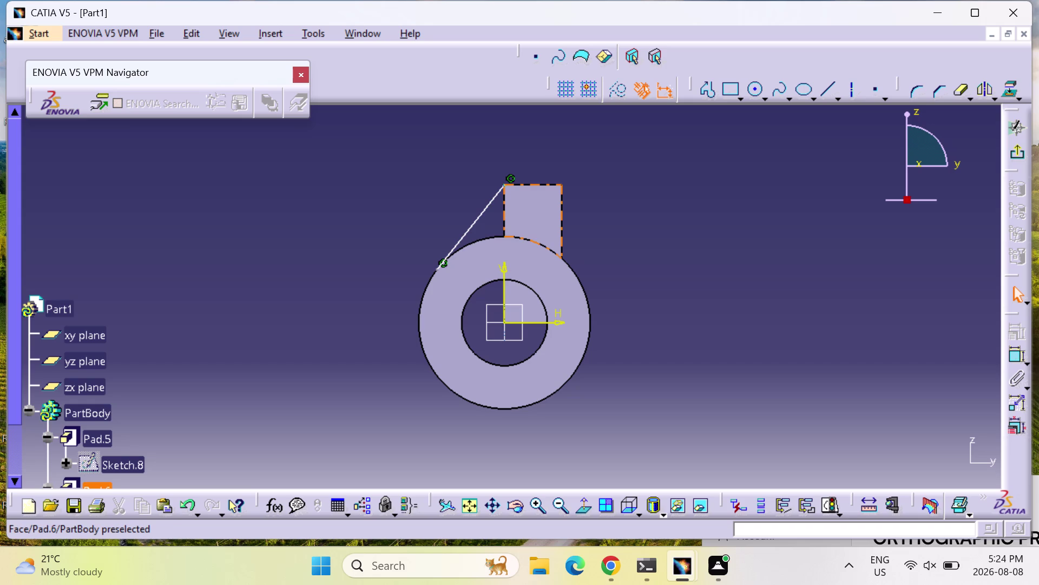
click(1019, 154)
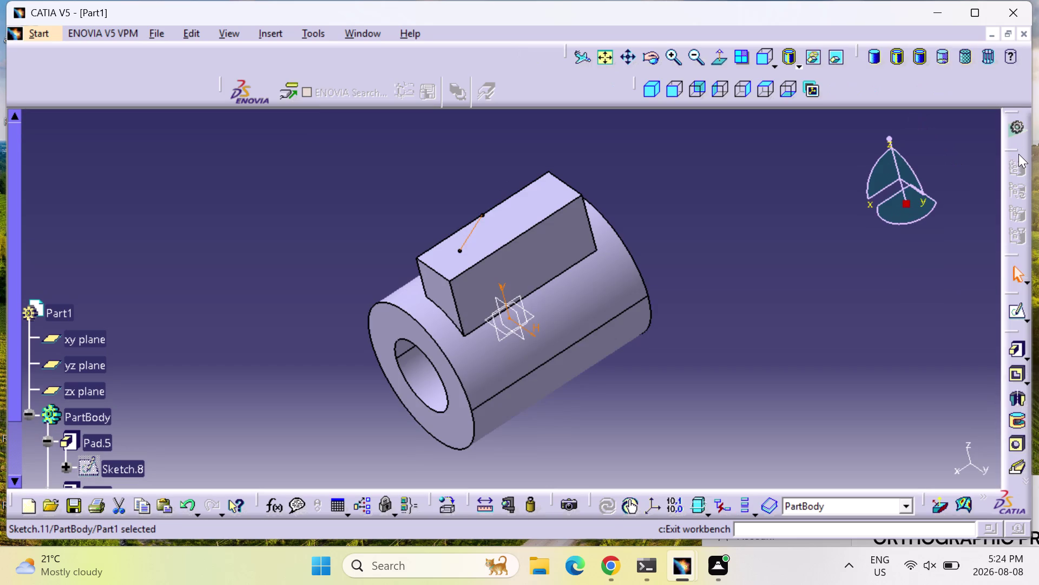
Orbit to a side-on view of the rib sketch and rearrange the workspace layout.
middle_drag(797, 323, 680, 312)
right_drag(797, 323, 680, 312)
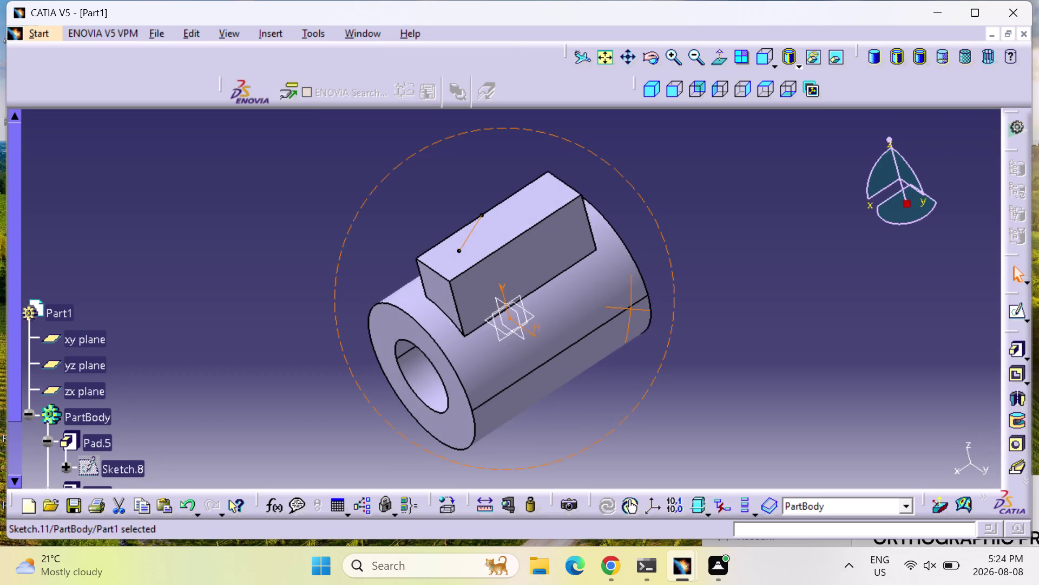
middle_drag(680, 312, 324, 397)
right_drag(680, 312, 324, 396)
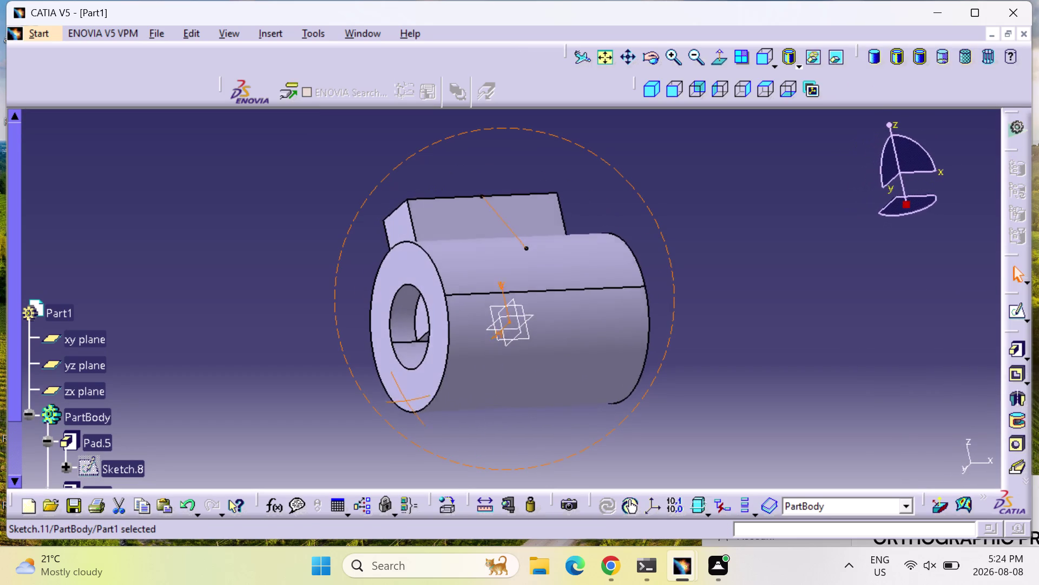
middle_drag(324, 396, 277, 386)
right_drag(324, 397, 278, 386)
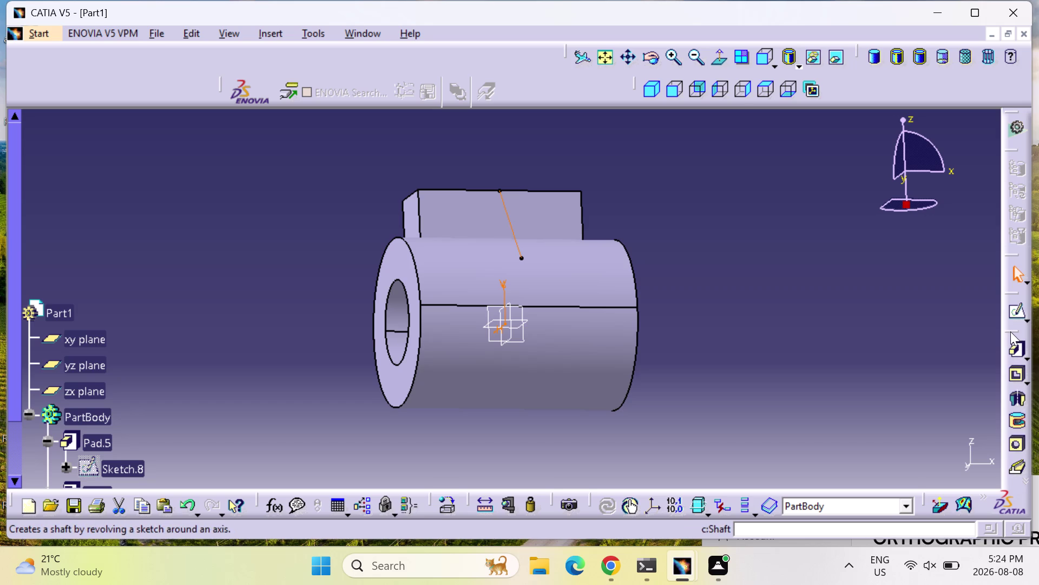
drag(1010, 331, 741, 126)
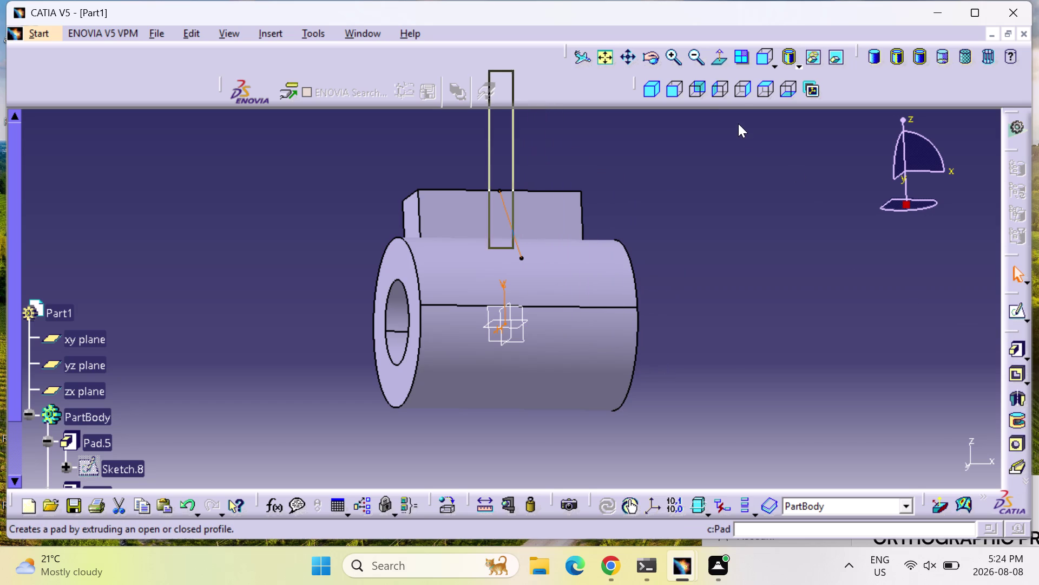
drag(741, 126, 520, 67)
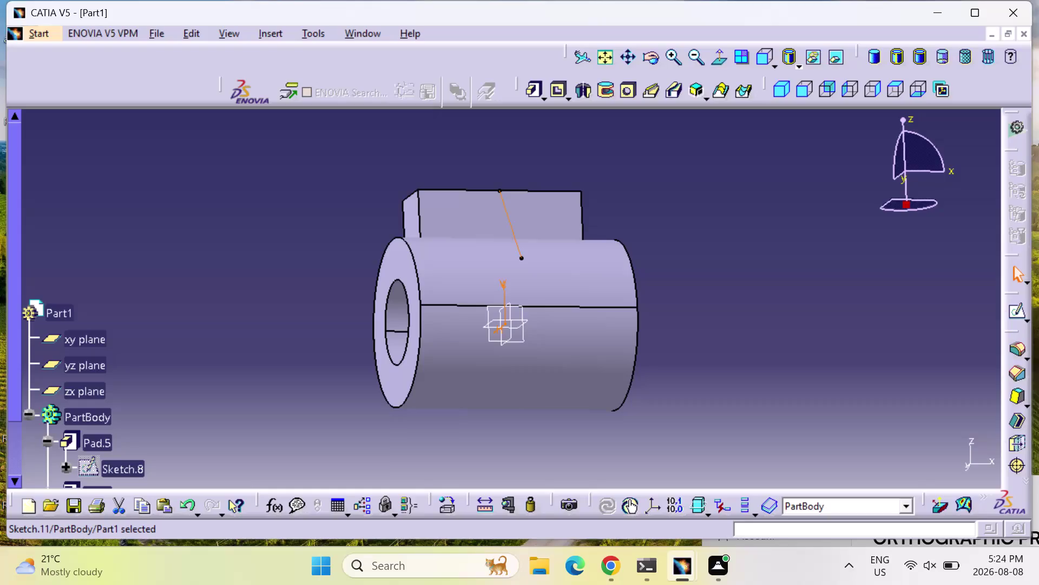
Select Sketch.11 and start a stiffener rib from it, previewing 1 mm.
click(706, 94)
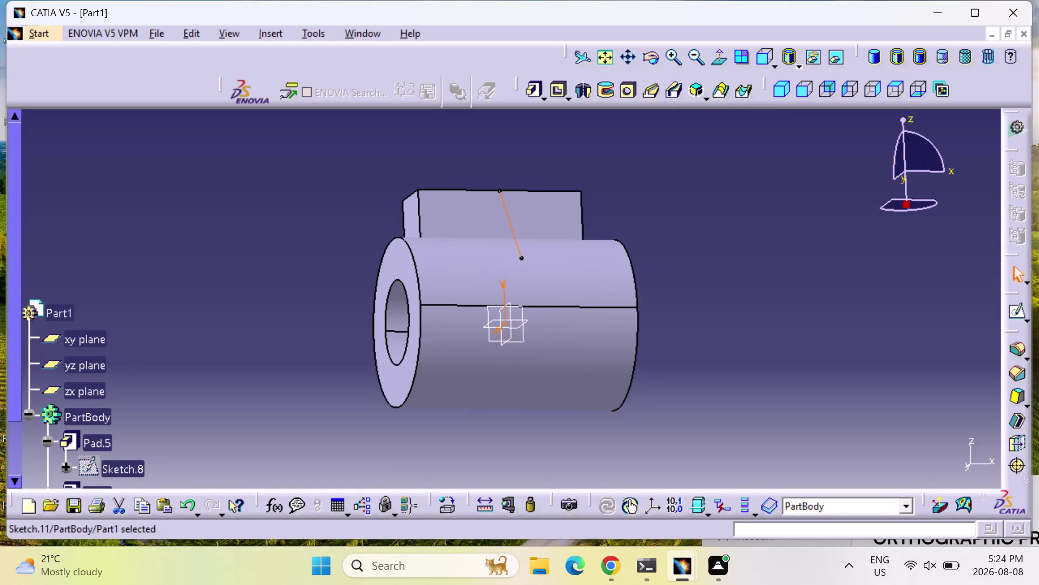
click(708, 99)
click(722, 121)
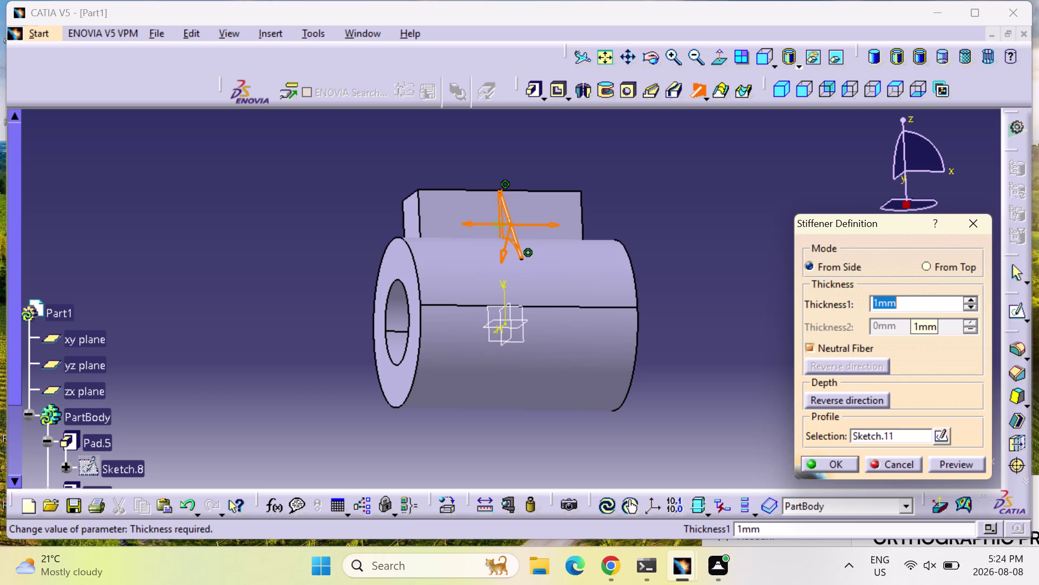
Try a 6 mm rib thickness, dismiss the invalid profile error, and reselect Sketch.11.
key(6)
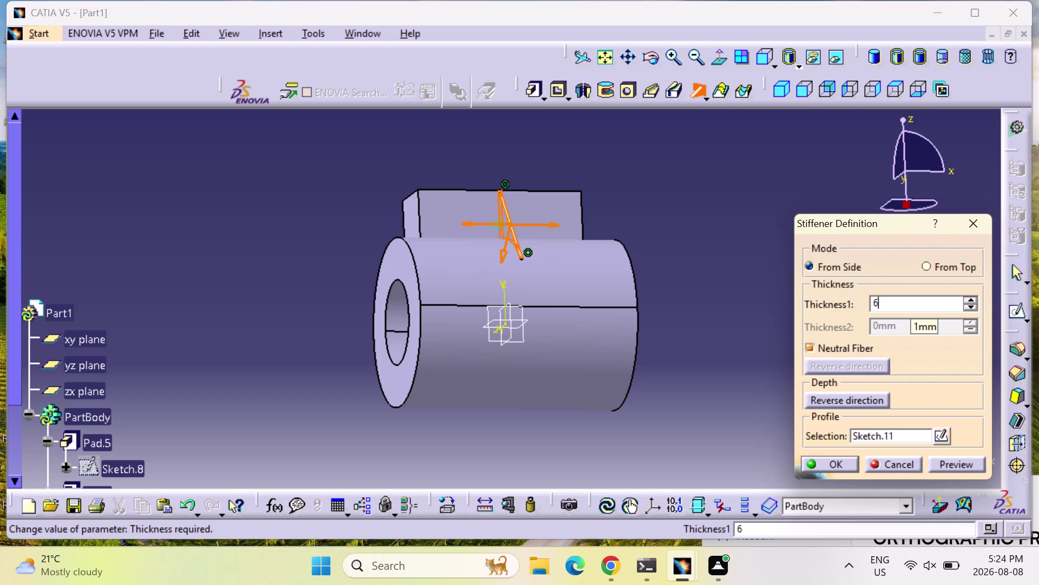
click(870, 399)
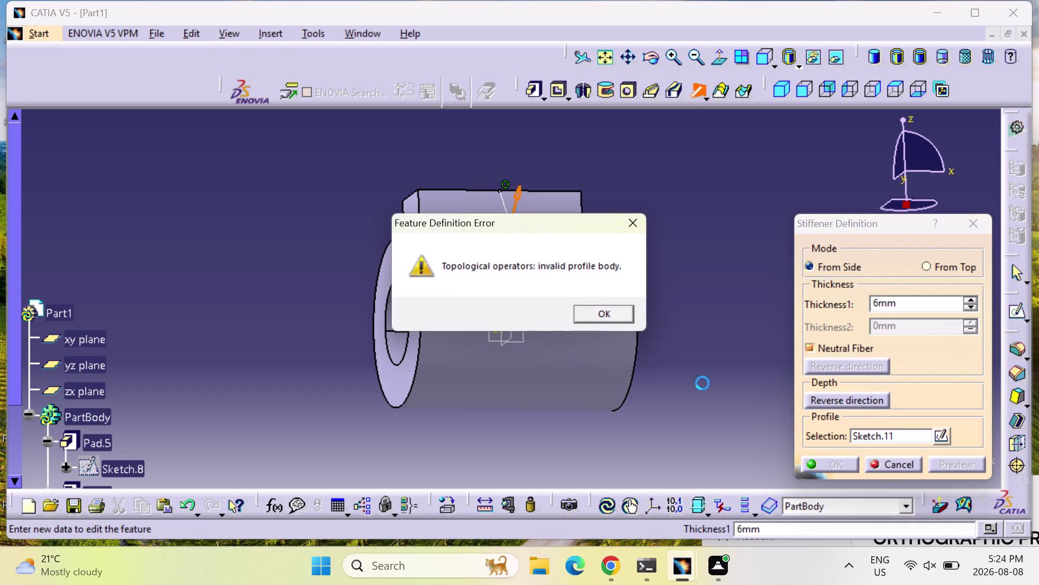
click(626, 314)
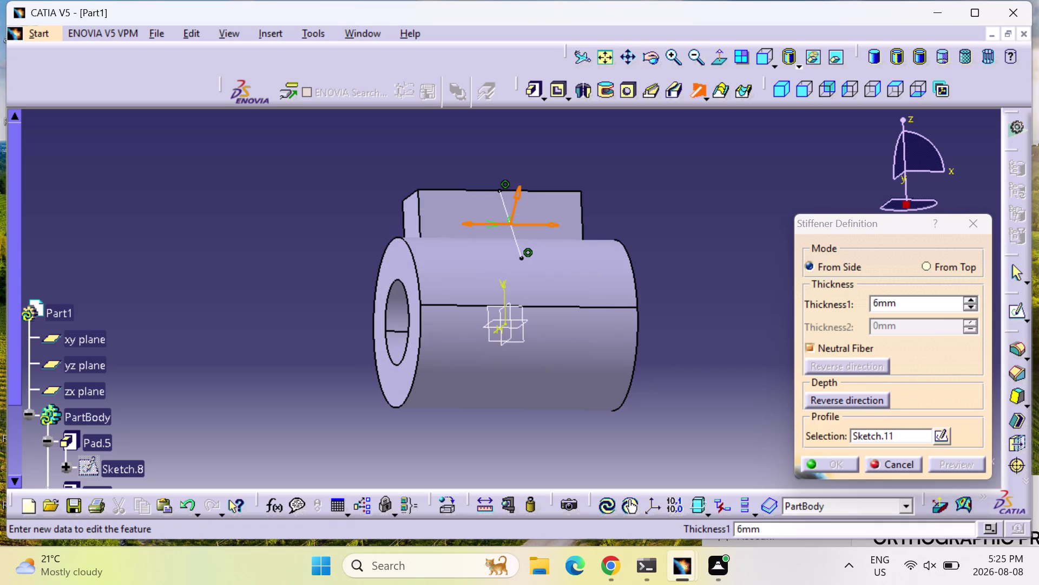
click(857, 397)
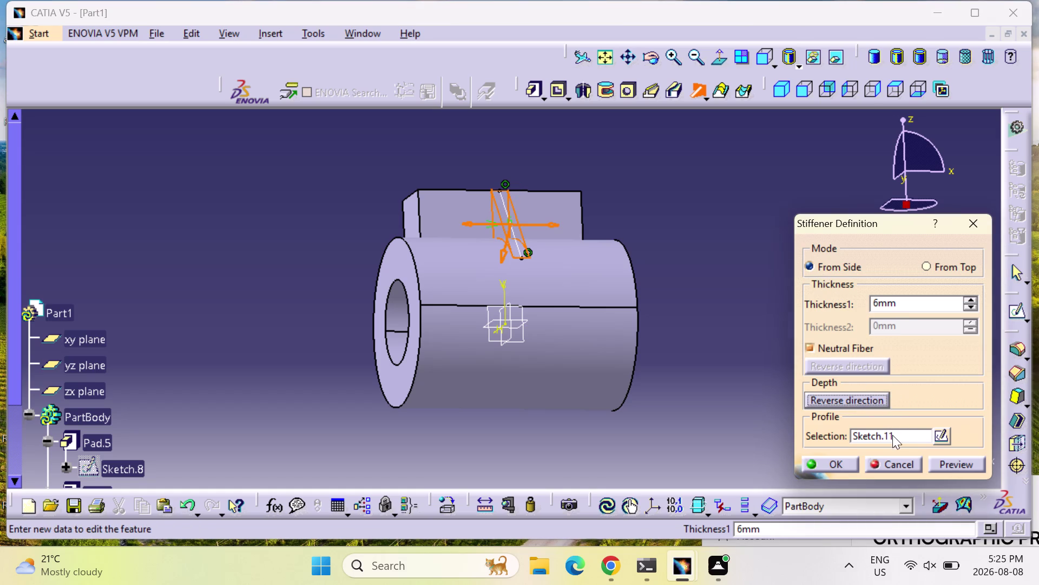
click(909, 433)
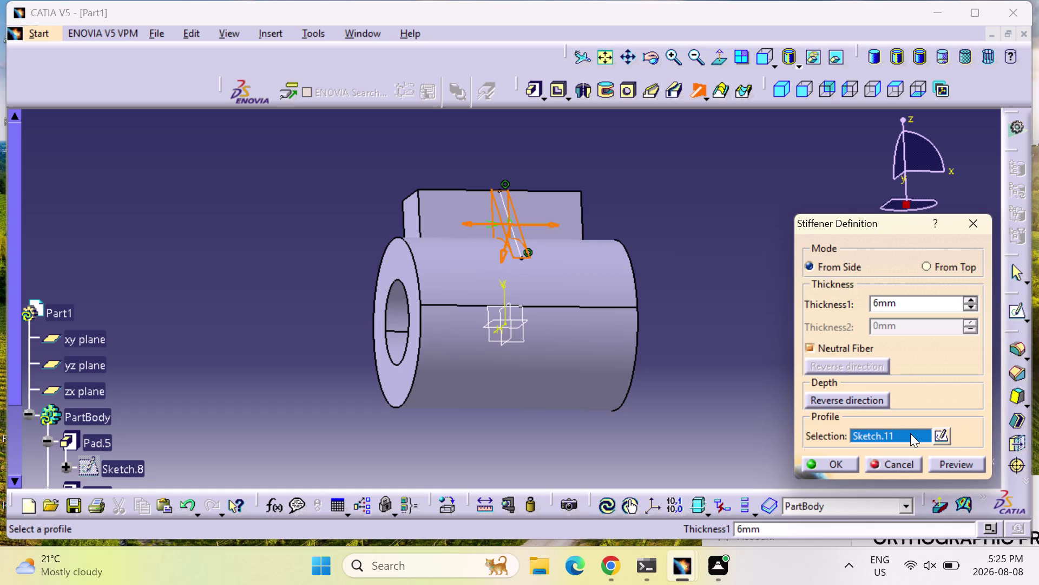
click(943, 365)
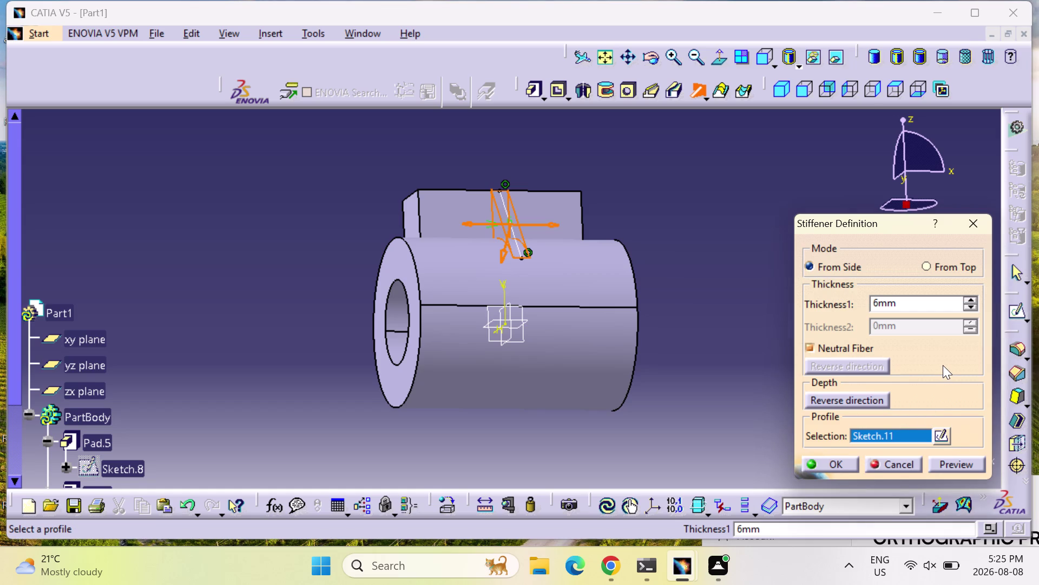
click(943, 365)
Enter 12 mm, then 6 mm, as the rib thickness and orbit to check the preview.
double_click(938, 302)
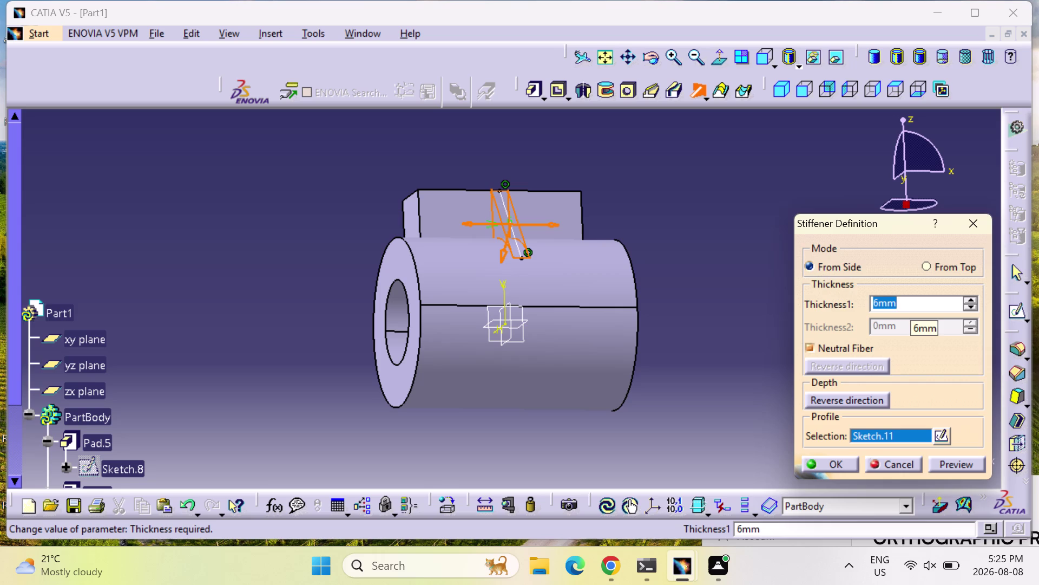
text(12)
click(958, 464)
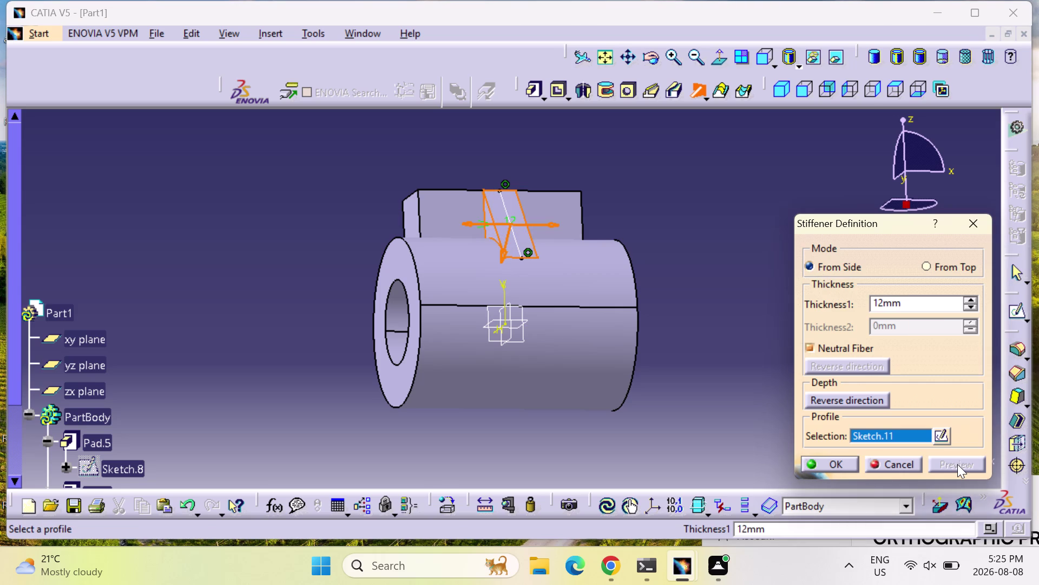
double_click(940, 303)
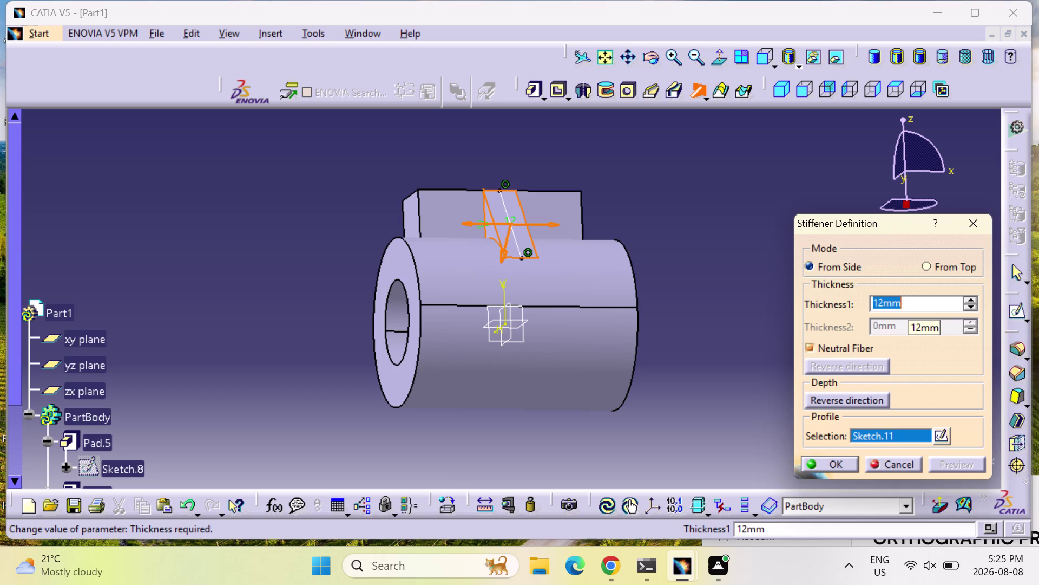
key(6)
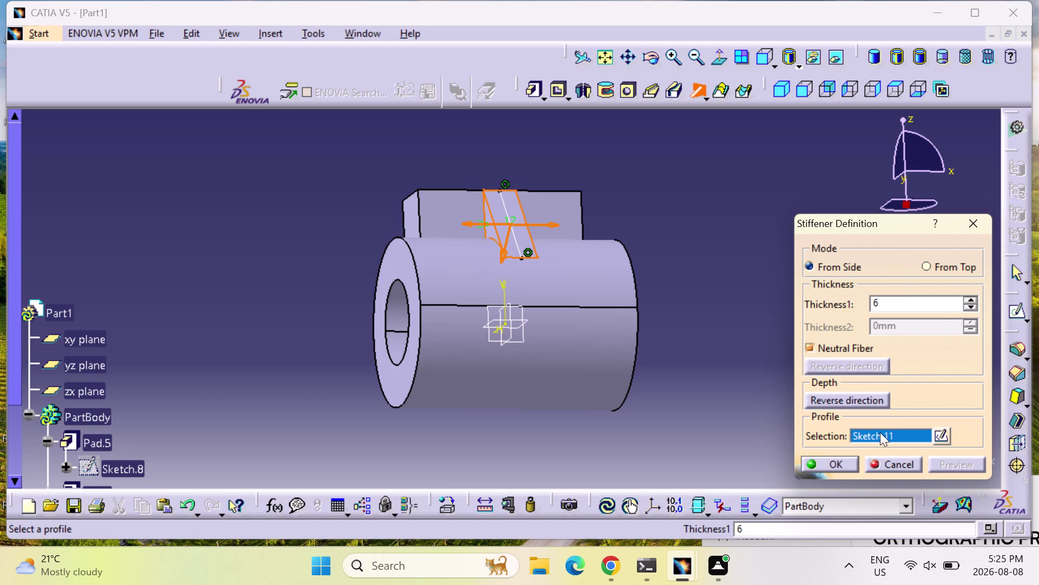
click(909, 432)
click(941, 457)
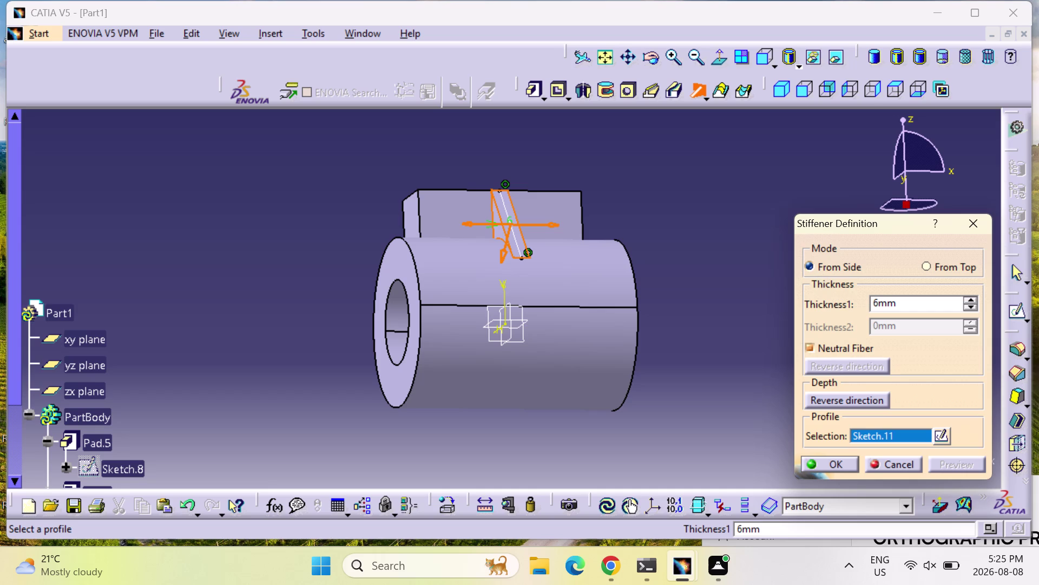
middle_drag(597, 206, 446, 320)
right_drag(597, 206, 447, 320)
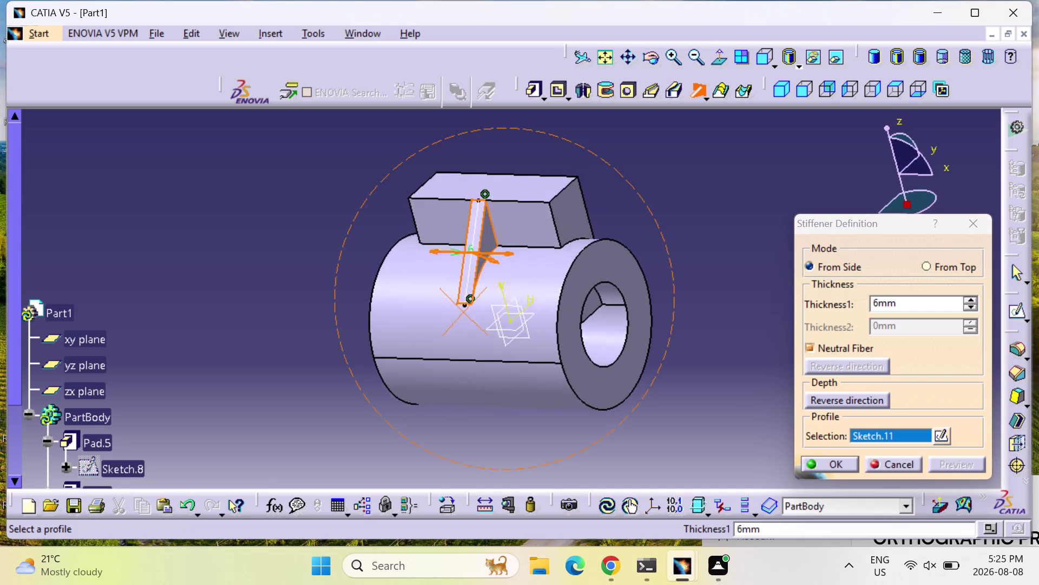
middle_drag(447, 319, 491, 354)
right_drag(446, 320, 491, 354)
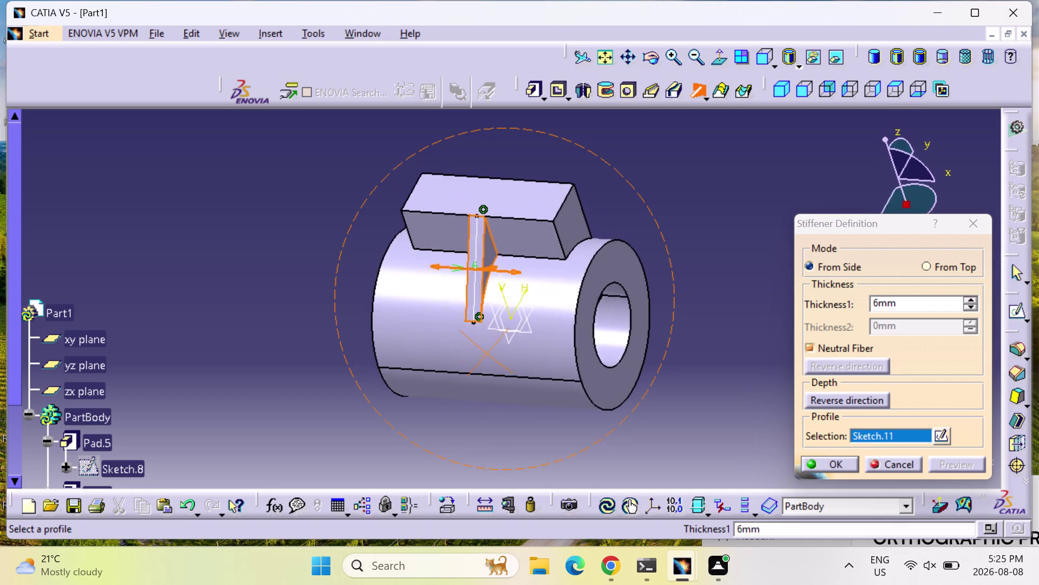
middle_drag(490, 355, 539, 412)
right_drag(491, 354, 540, 413)
Set Thickness1 back to 12 mm, inspect the thicker rib preview, and confirm it.
double_click(933, 304)
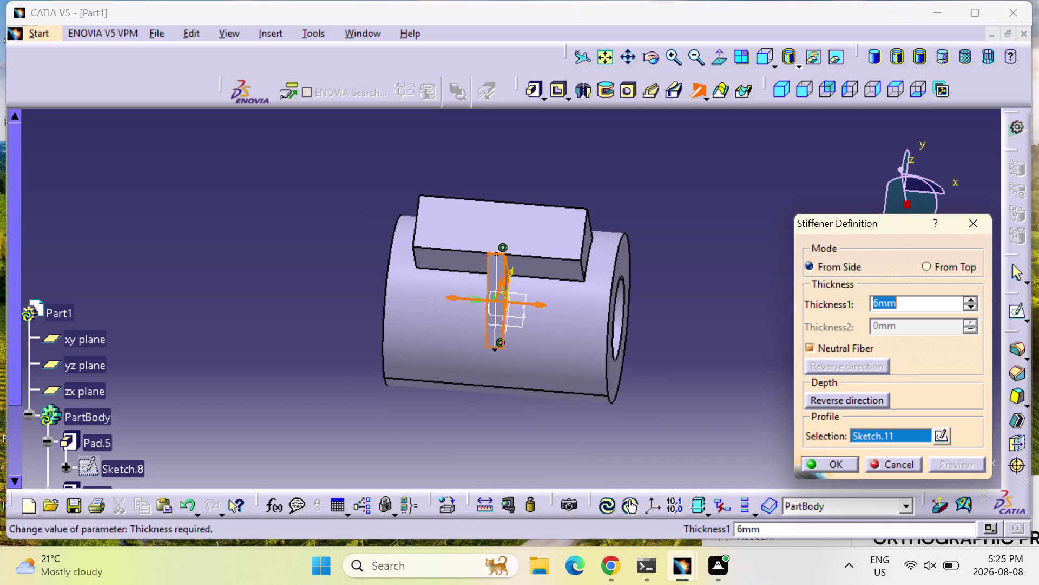
text(12)
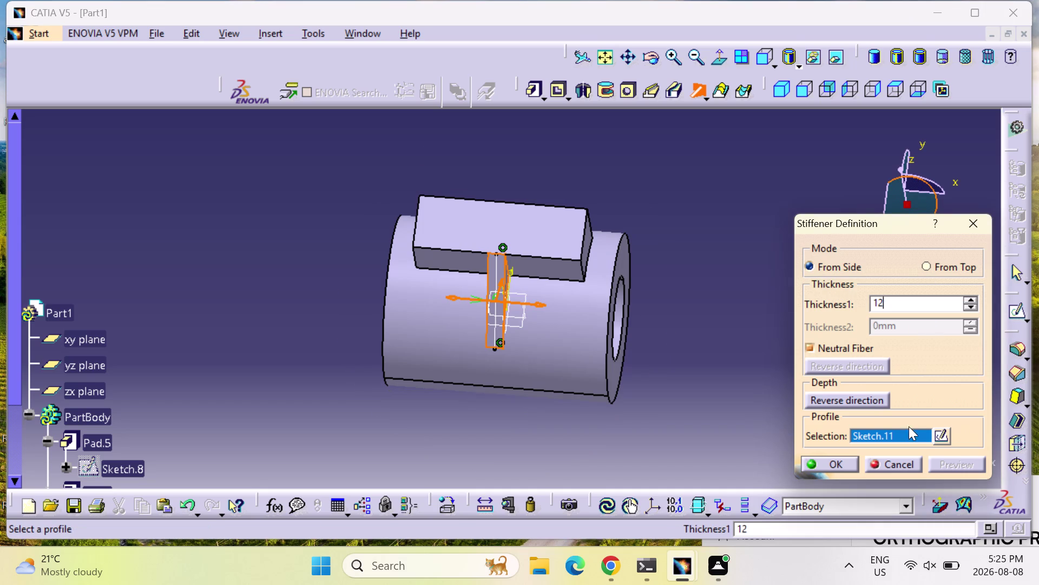
click(912, 435)
click(948, 460)
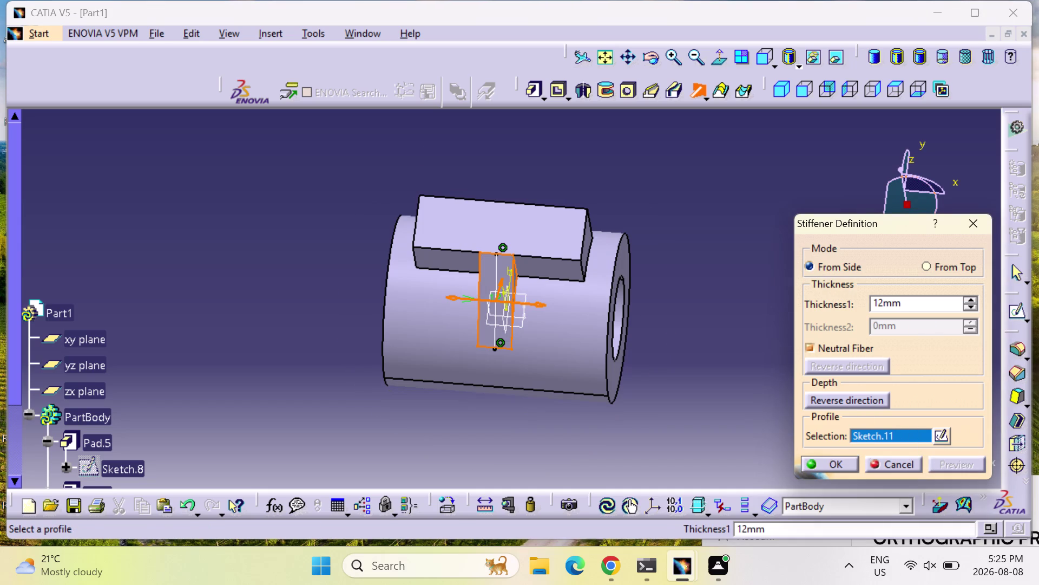
middle_drag(700, 364, 556, 347)
right_drag(692, 364, 556, 347)
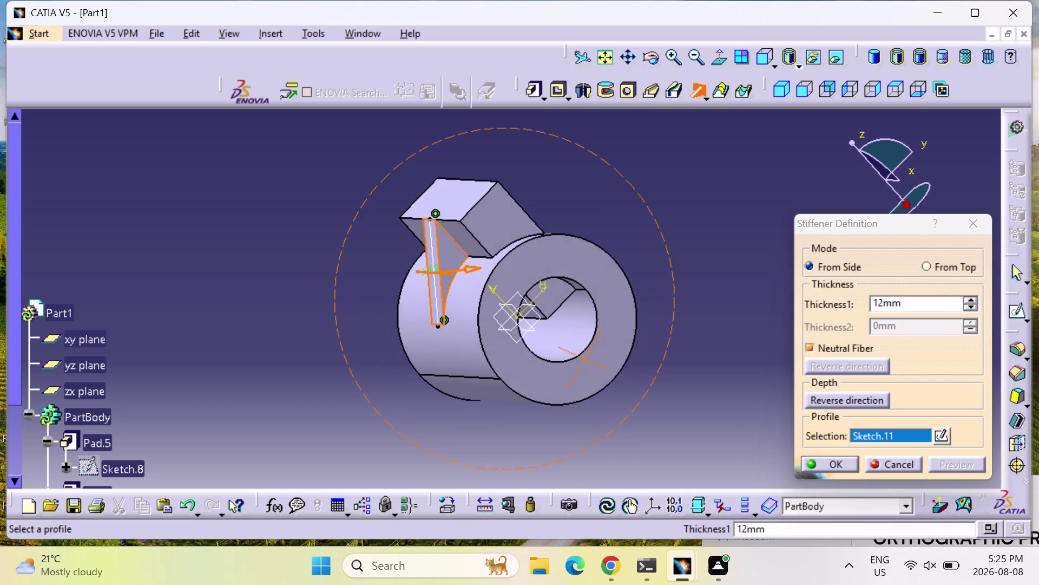
middle_drag(556, 347, 556, 347)
right_drag(556, 347, 558, 346)
click(830, 464)
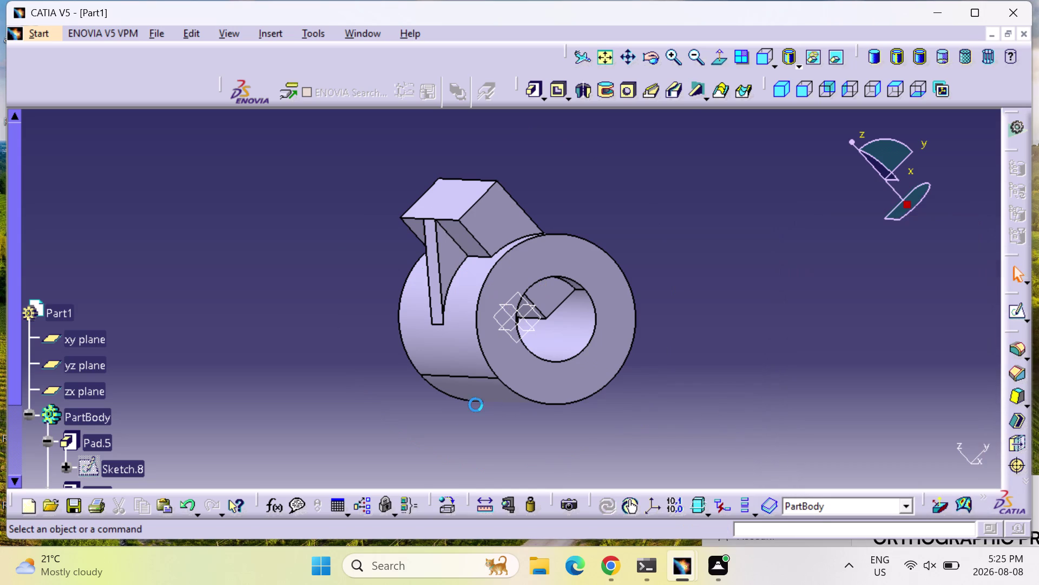
middle_drag(433, 433, 506, 364)
right_drag(433, 433, 506, 364)
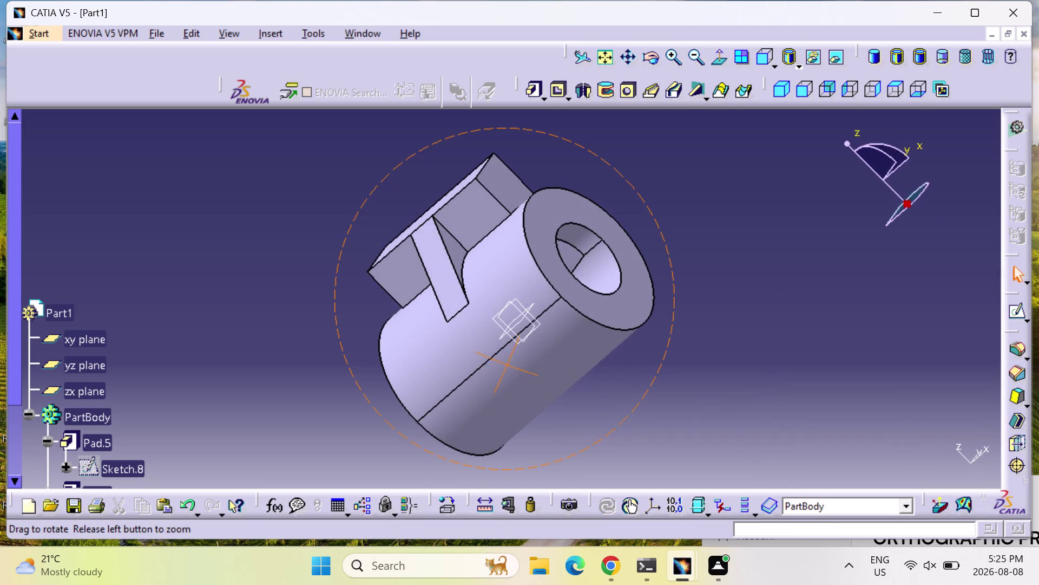
middle_drag(507, 365, 550, 361)
right_drag(507, 364, 550, 361)
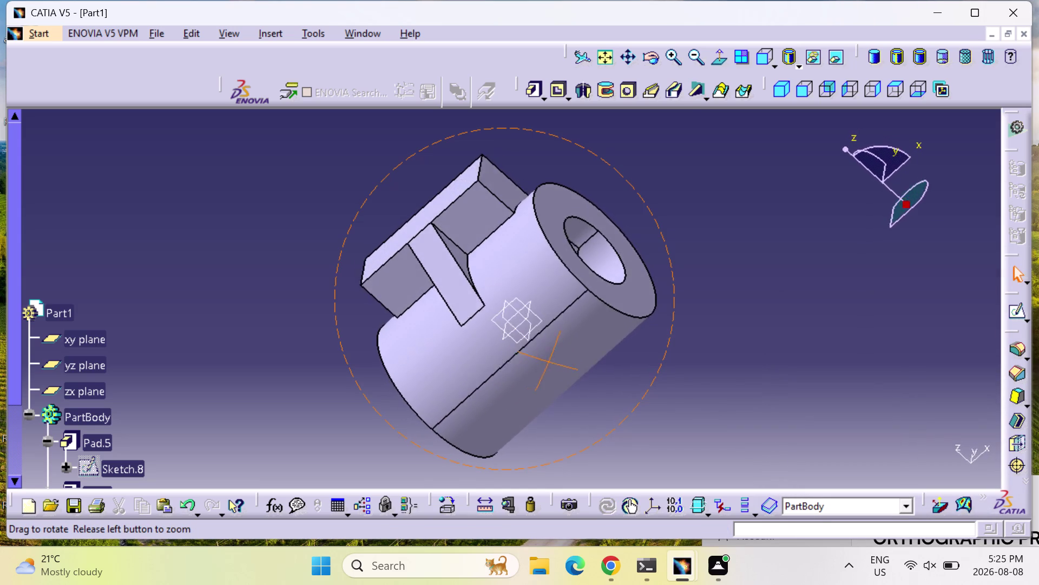
middle_drag(550, 361, 595, 332)
right_drag(550, 361, 595, 332)
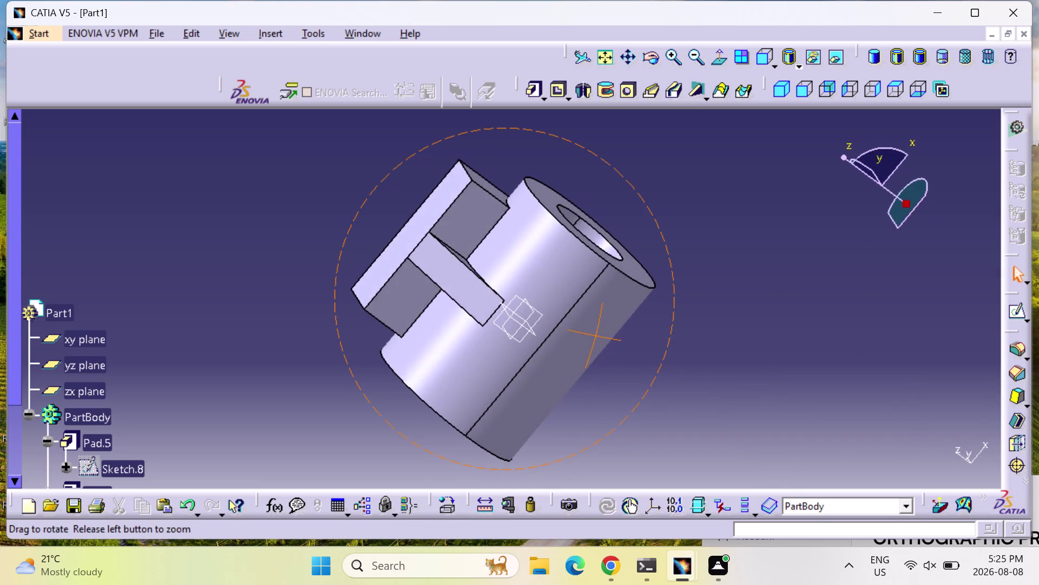
middle_drag(595, 333, 712, 340)
right_drag(595, 332, 711, 340)
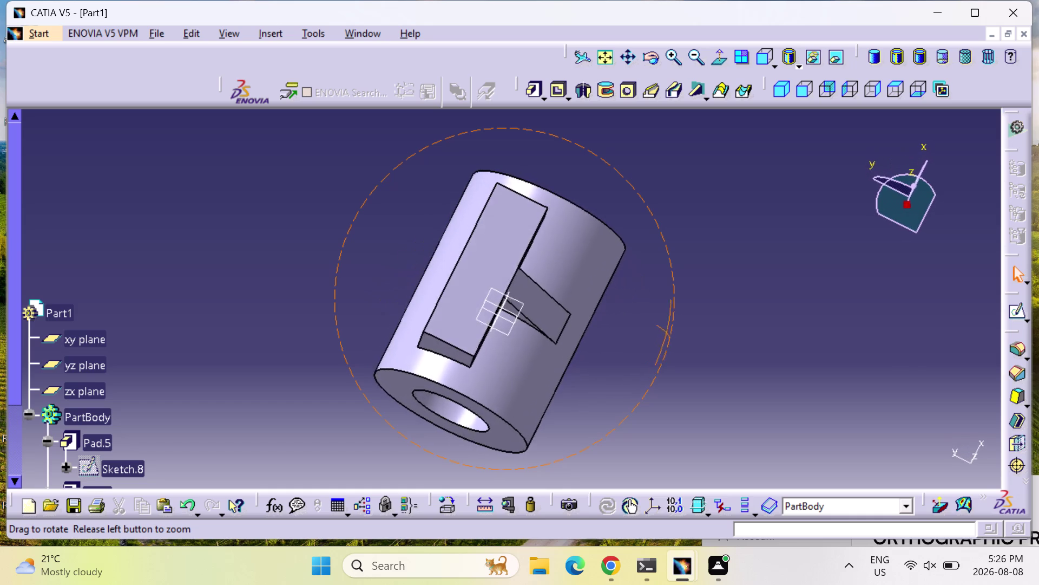
middle_drag(712, 340, 718, 336)
right_drag(712, 340, 718, 336)
middle_drag(660, 388, 741, 294)
right_drag(660, 389, 742, 294)
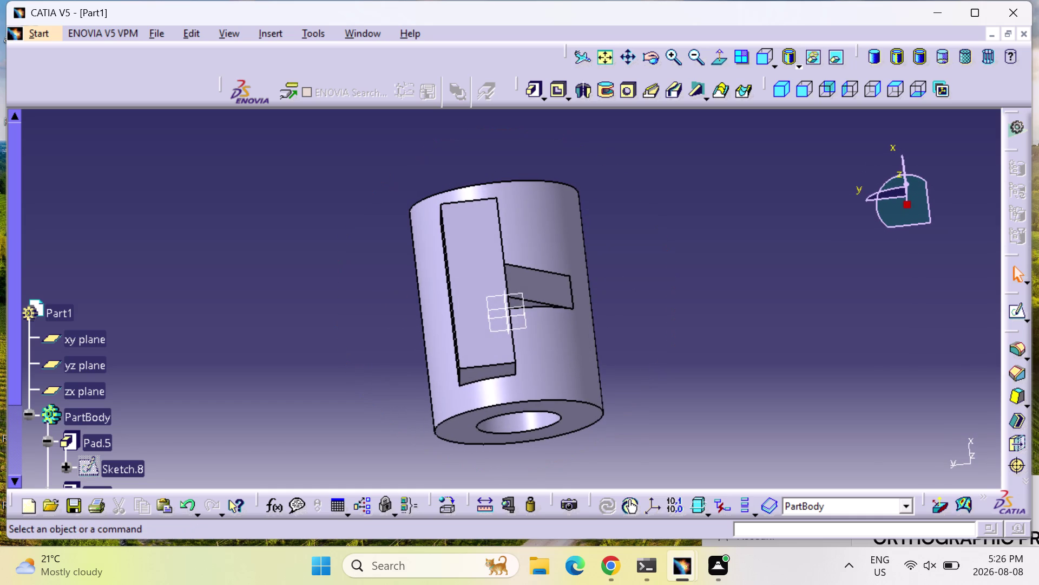
middle_drag(368, 367, 367, 367)
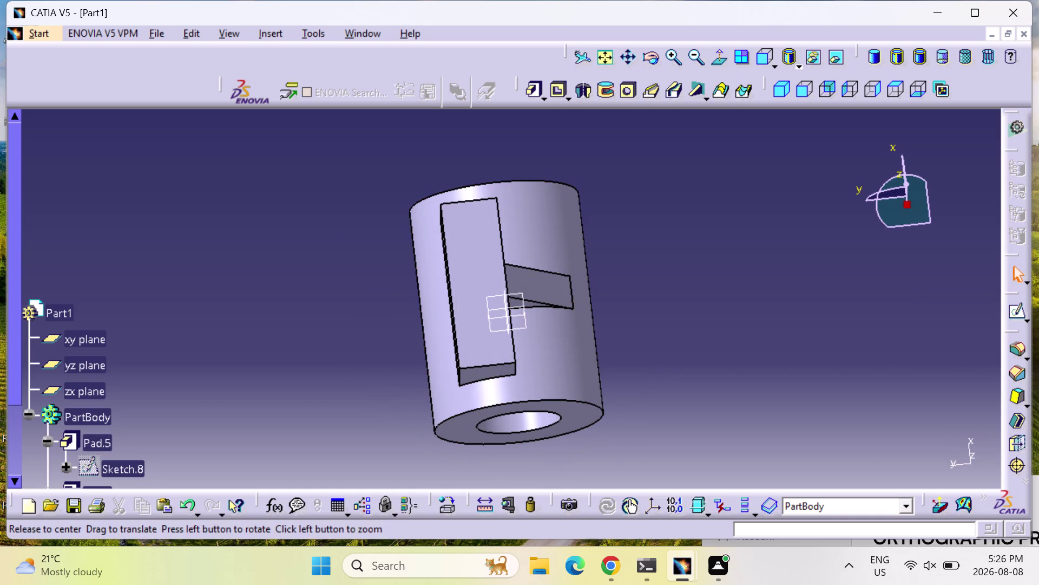
middle_drag(367, 366, 413, 283)
right_drag(366, 366, 414, 283)
click(541, 265)
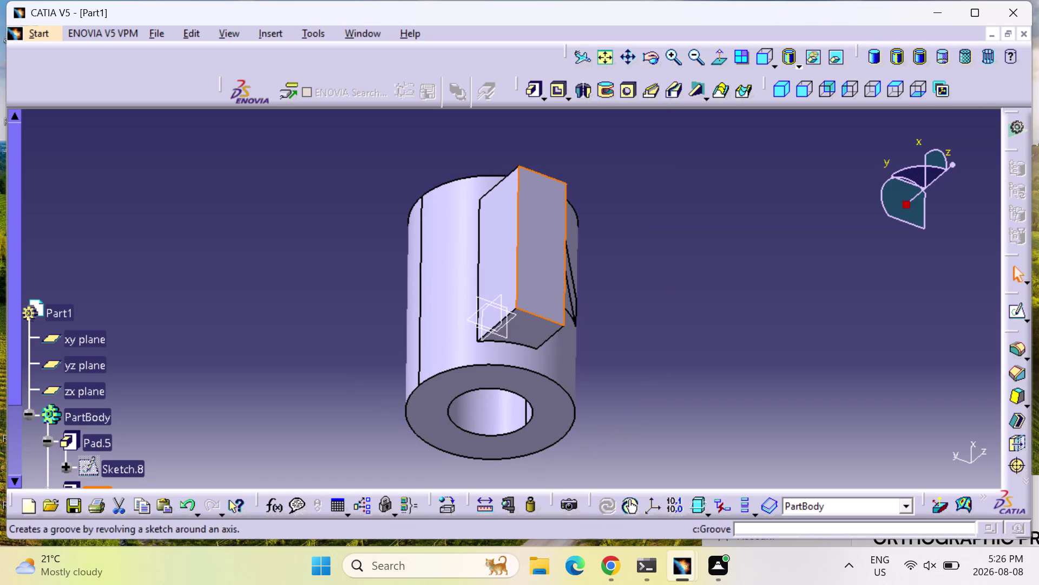
Open a sketch, fit it in view, and orbit to check which face it lies on.
click(1015, 310)
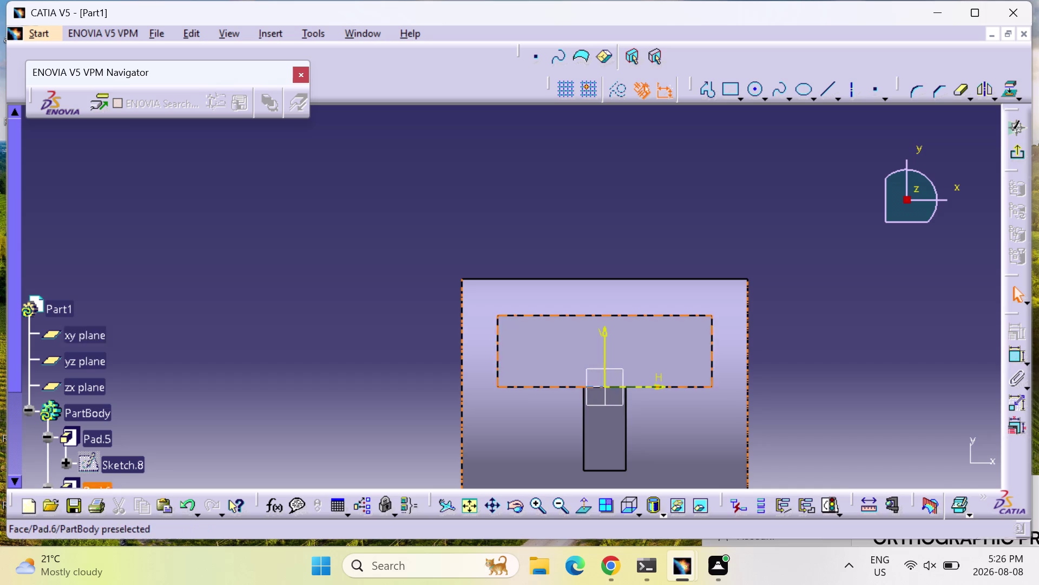
click(475, 503)
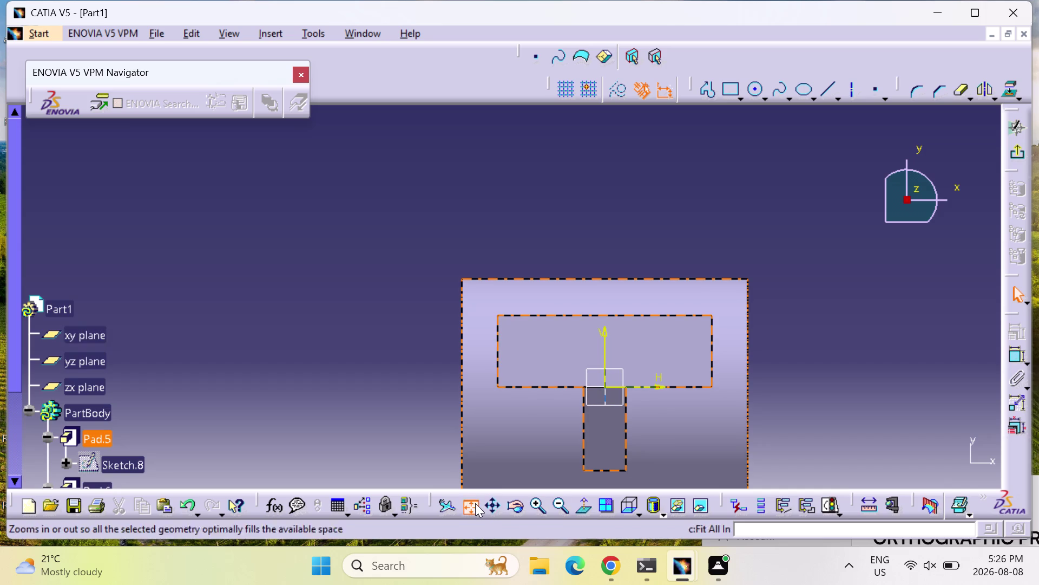
middle_drag(536, 450, 602, 346)
right_drag(537, 450, 603, 346)
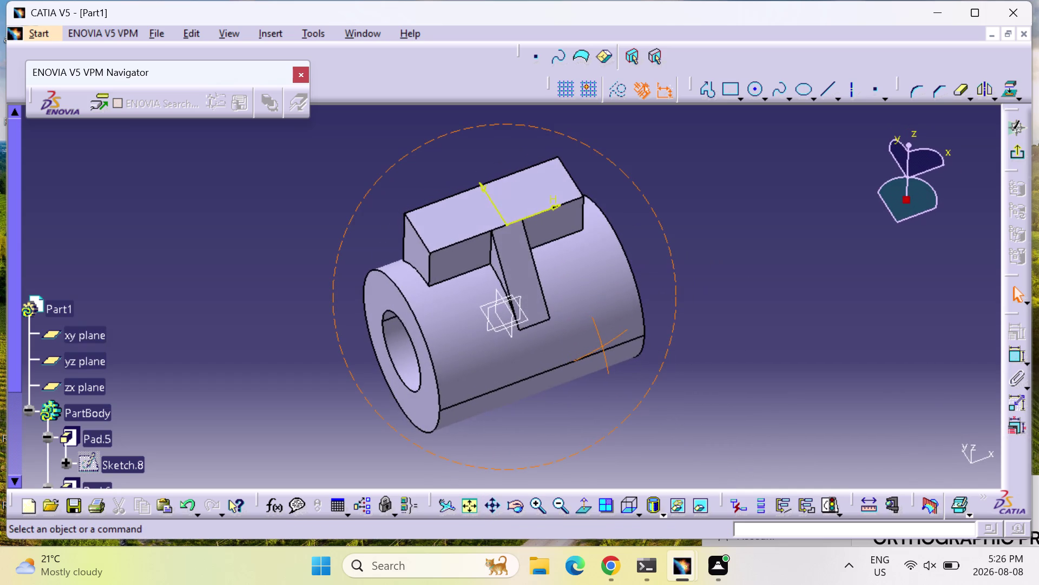
middle_drag(603, 346, 700, 281)
right_drag(603, 346, 700, 281)
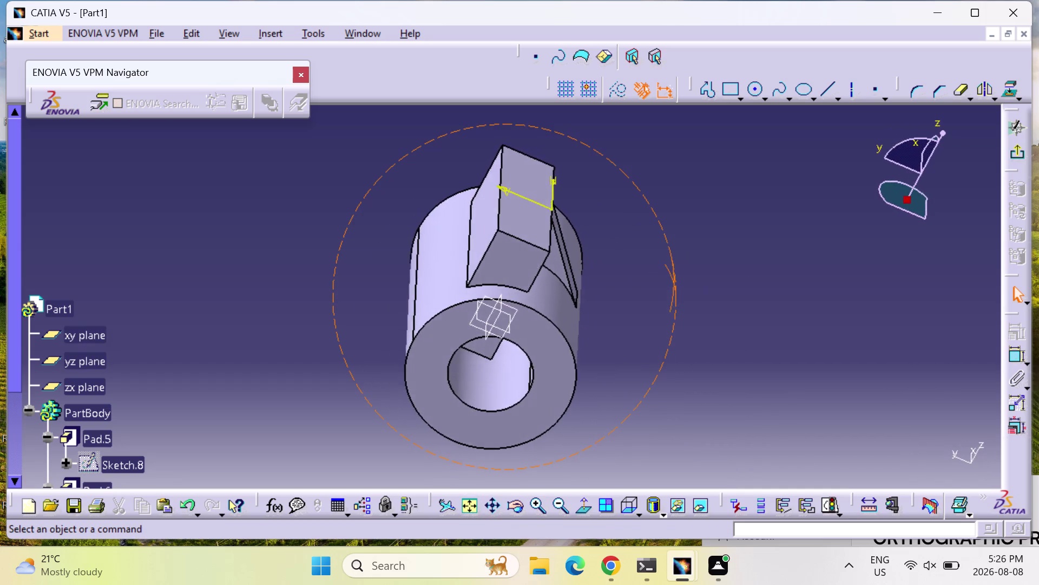
middle_drag(700, 281, 719, 269)
right_drag(699, 282, 719, 269)
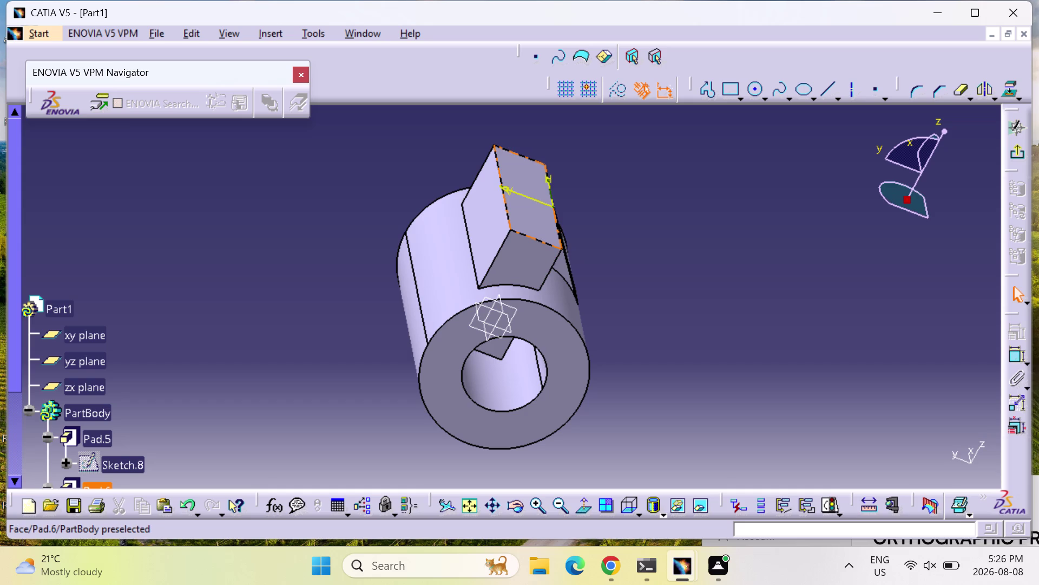
Leave that sketch, select Pad.6's top face, and open a new sketch fitted in view.
click(530, 212)
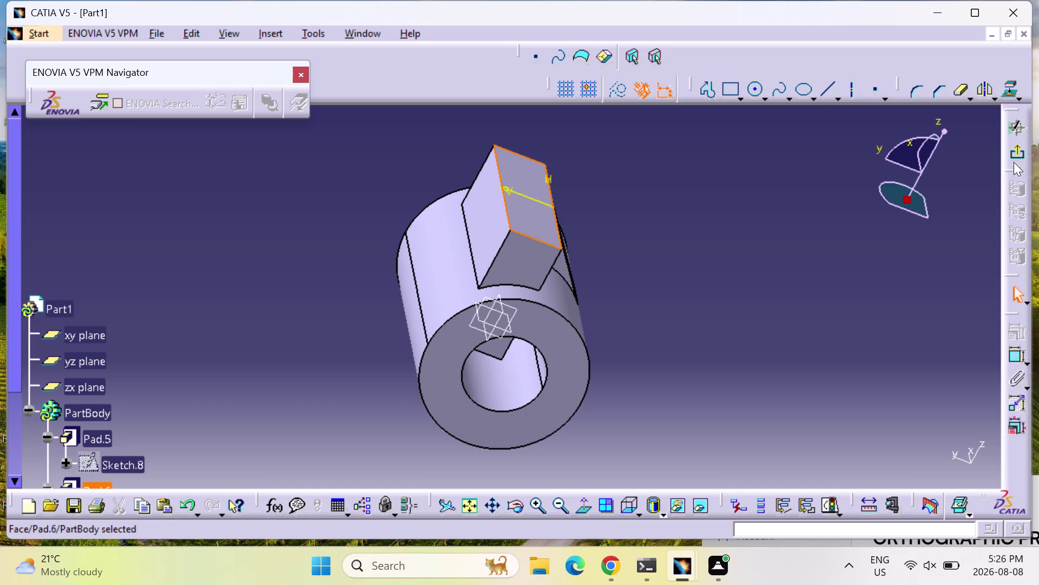
double_click(536, 216)
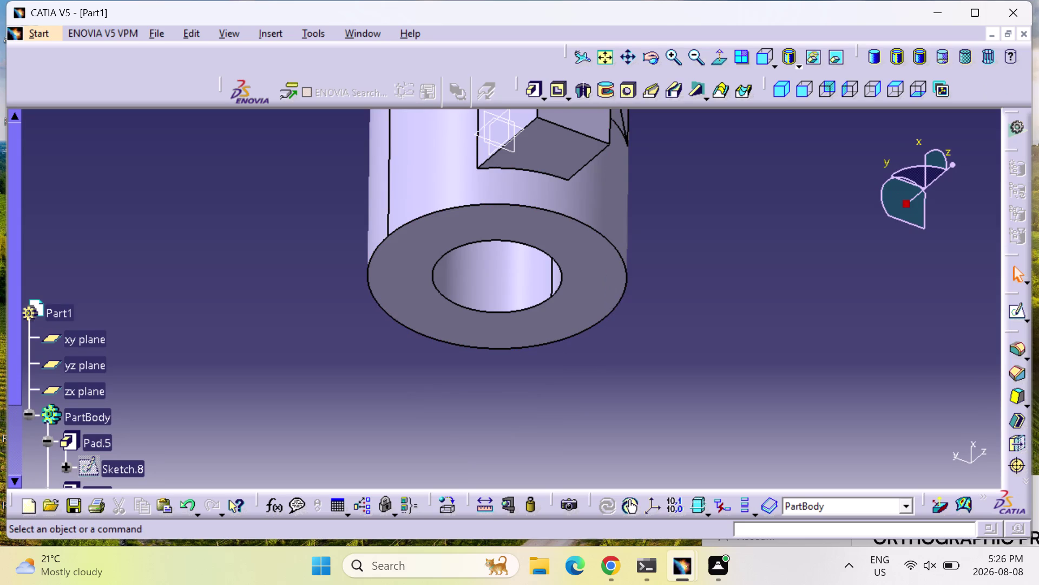
click(597, 123)
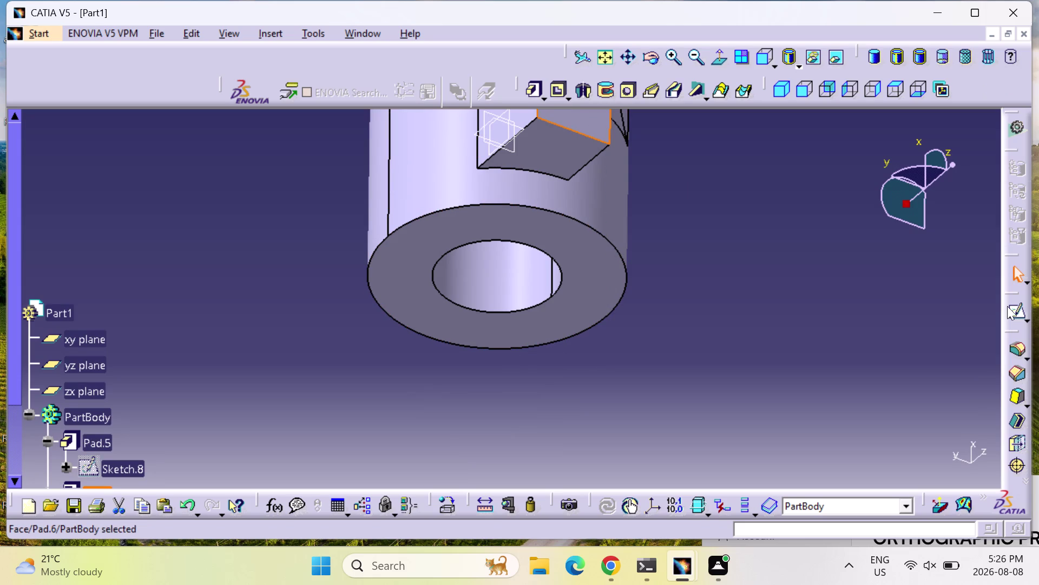
click(1013, 310)
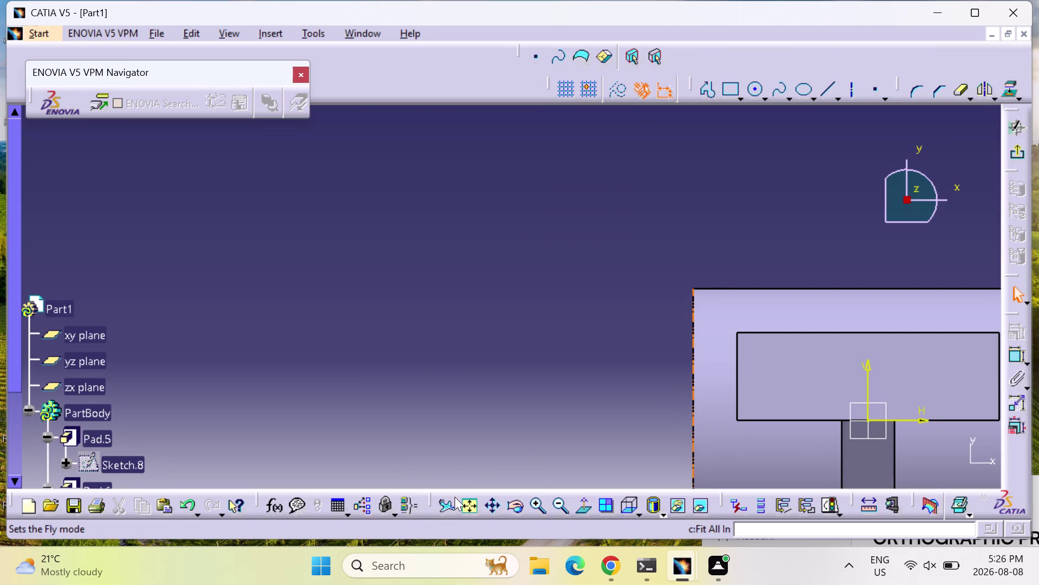
click(471, 507)
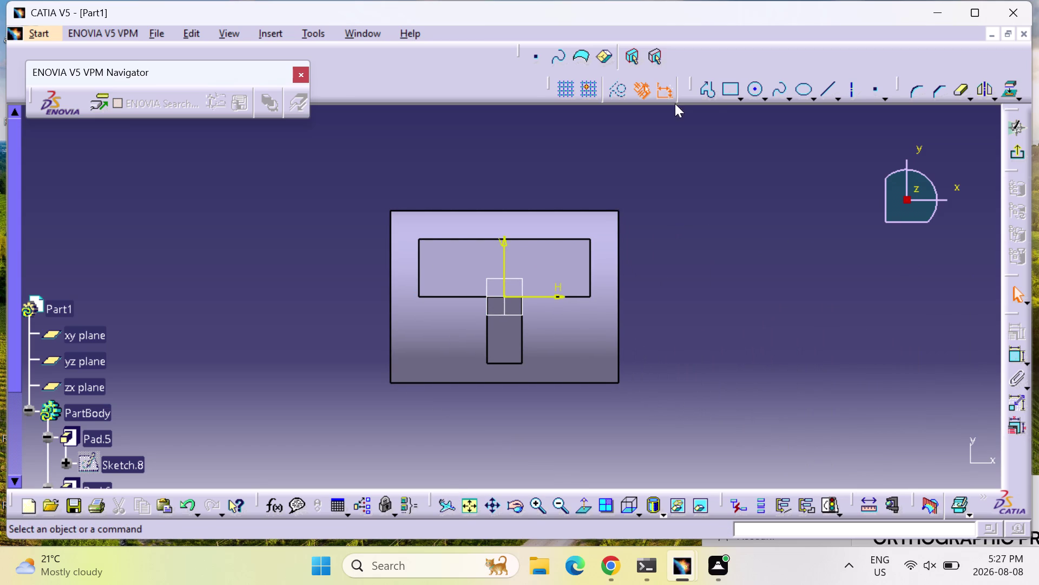
Profile a vertical line up from the block's left end, capped by a tangent arc.
click(712, 93)
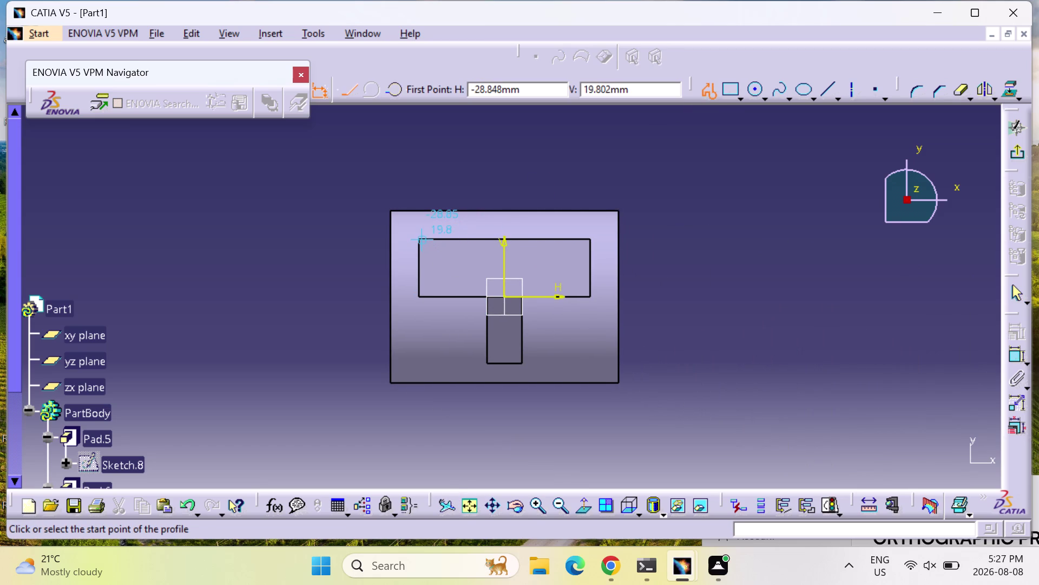
click(420, 237)
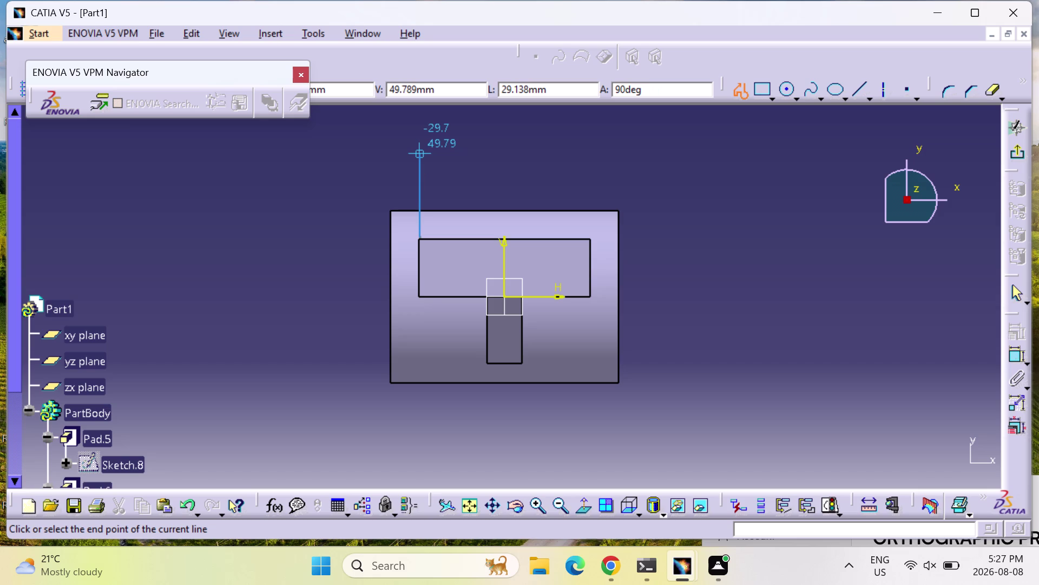
click(466, 501)
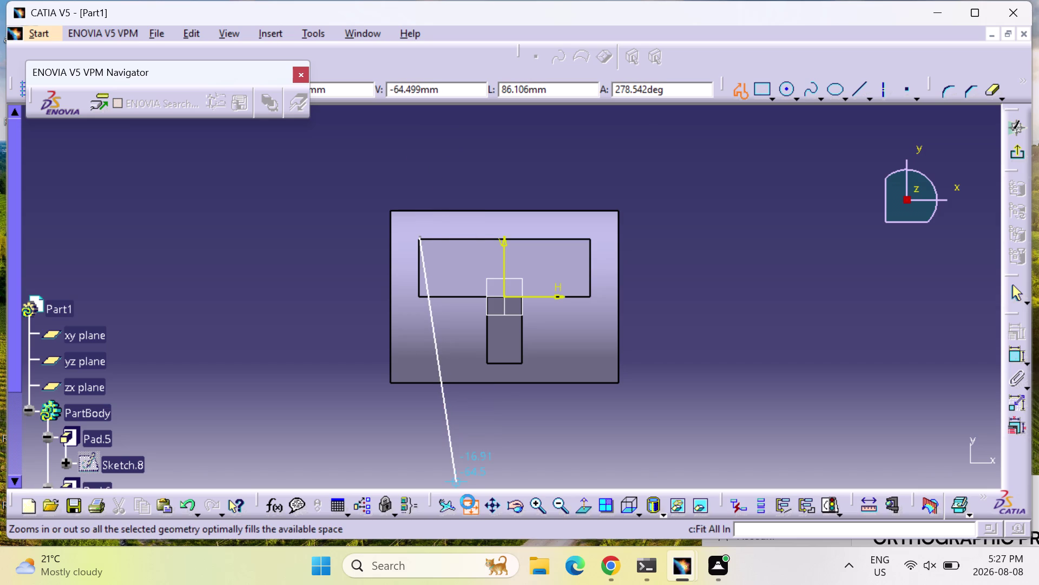
middle_drag(492, 384, 487, 419)
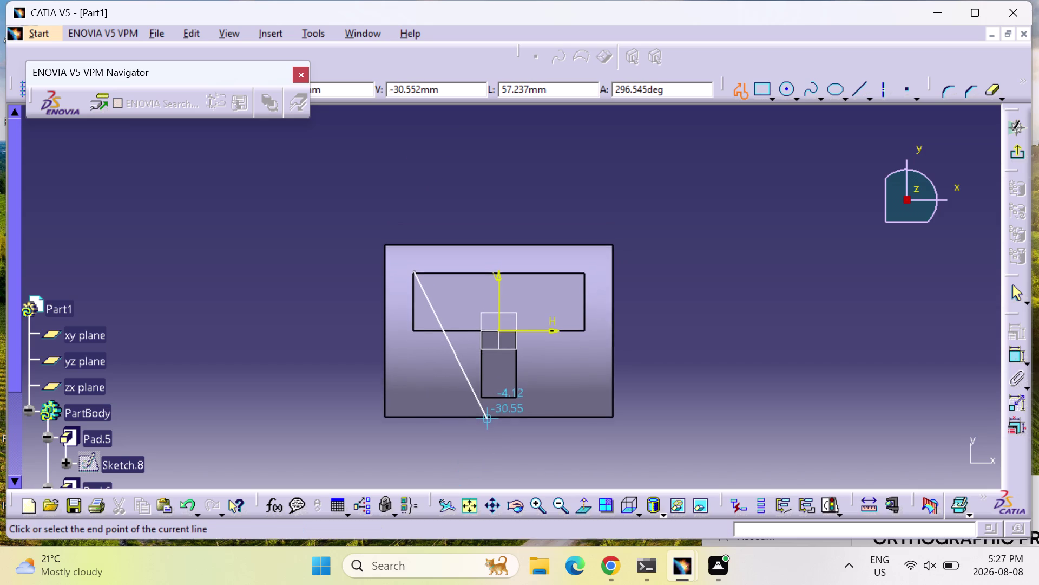
middle_drag(487, 419, 481, 453)
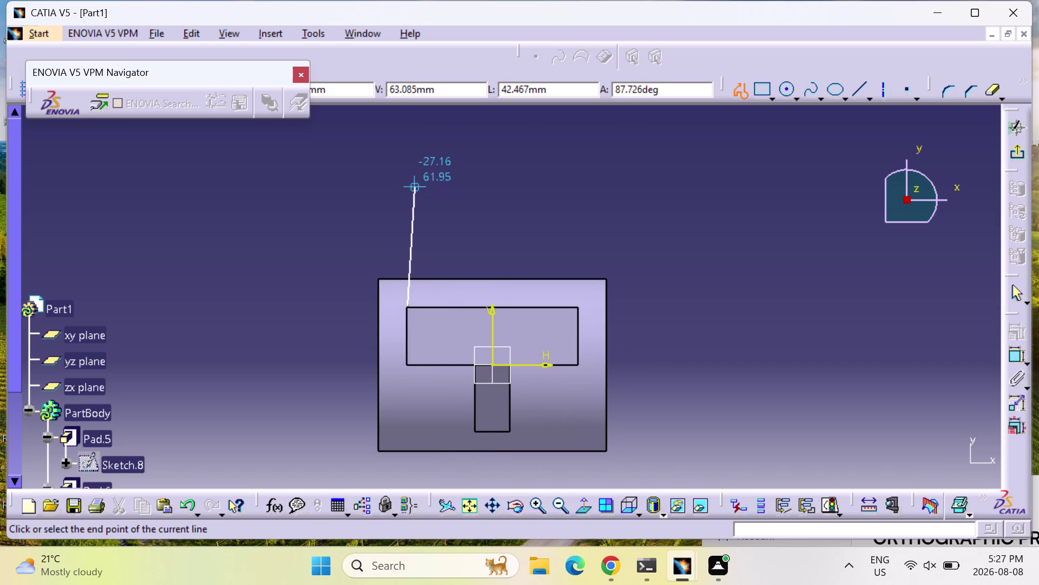
drag(405, 170, 426, 144)
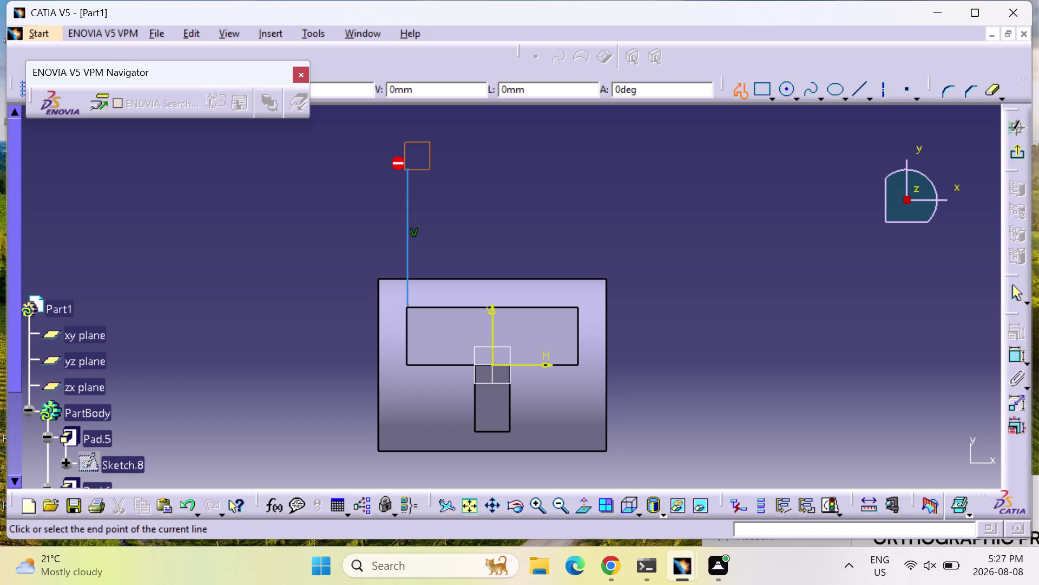
drag(426, 144, 606, 187)
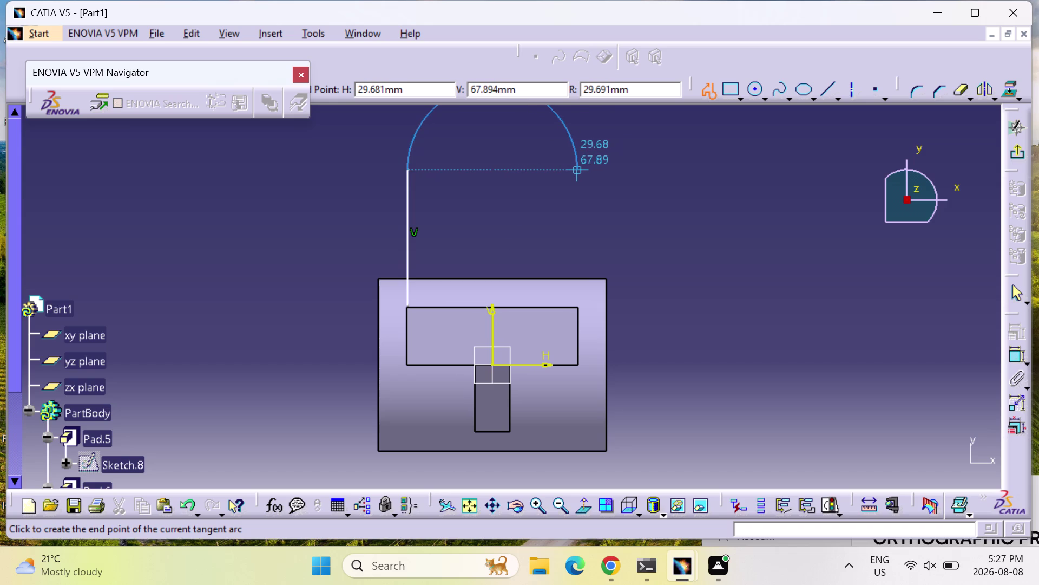
click(568, 172)
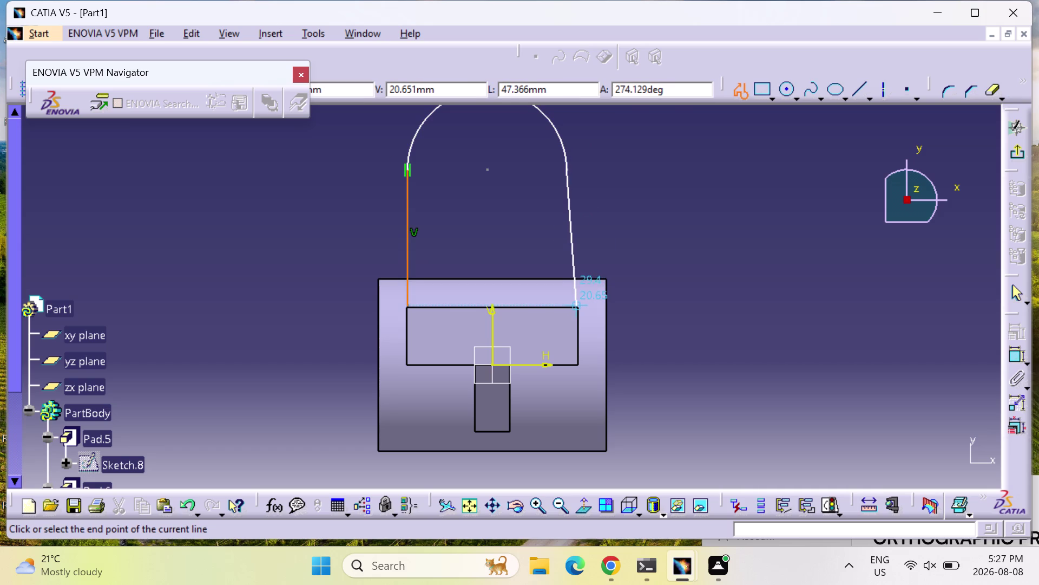
End a right-side line on the block's top edge, then delete that stray line.
click(579, 311)
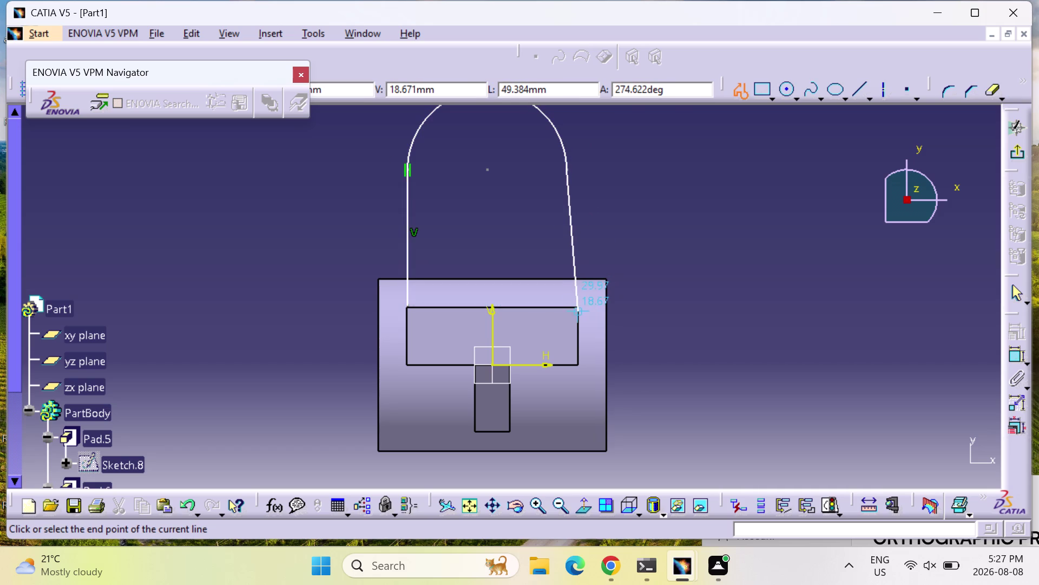
key(Escape)
key(Escape)
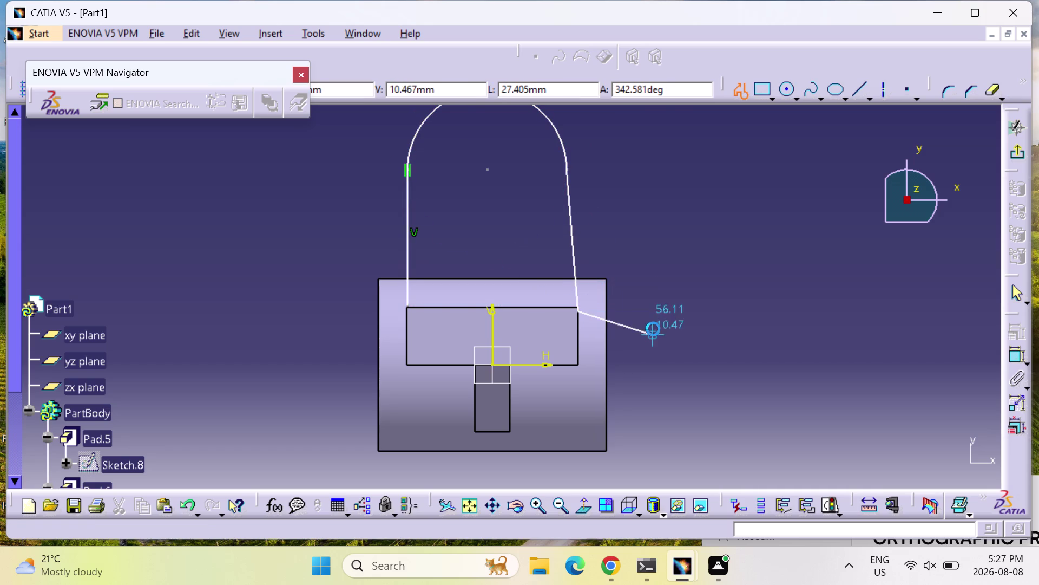
key(Escape)
click(570, 216)
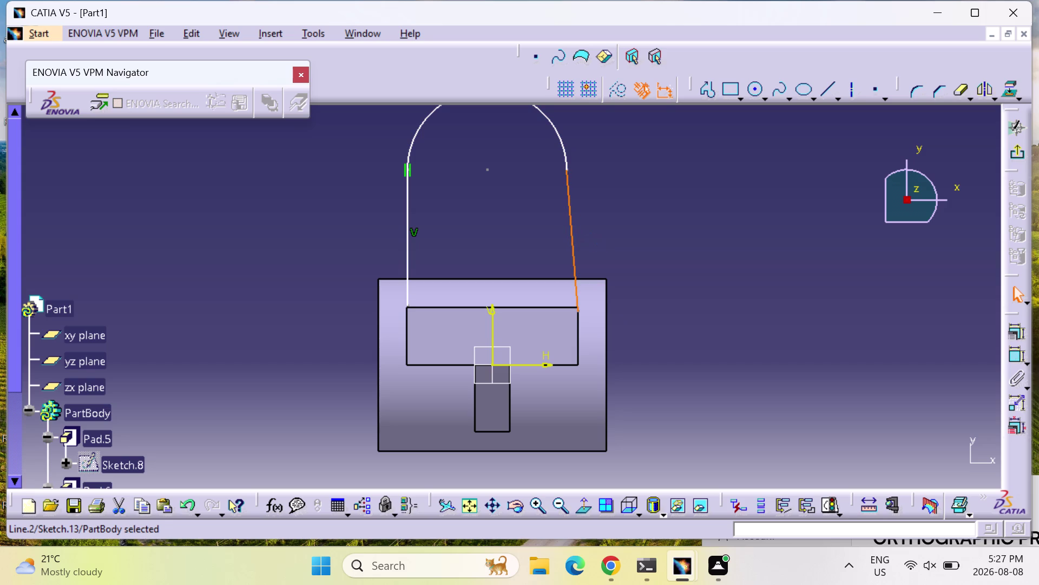
key(Delete)
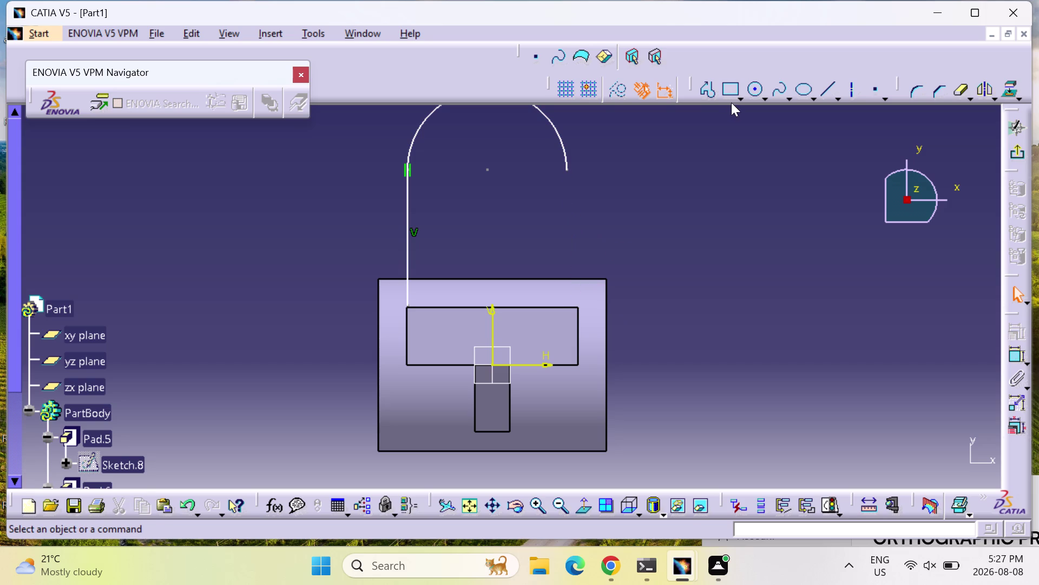
Abort a stray profile, dismiss the syntax error report, and delete the old top arc.
click(711, 91)
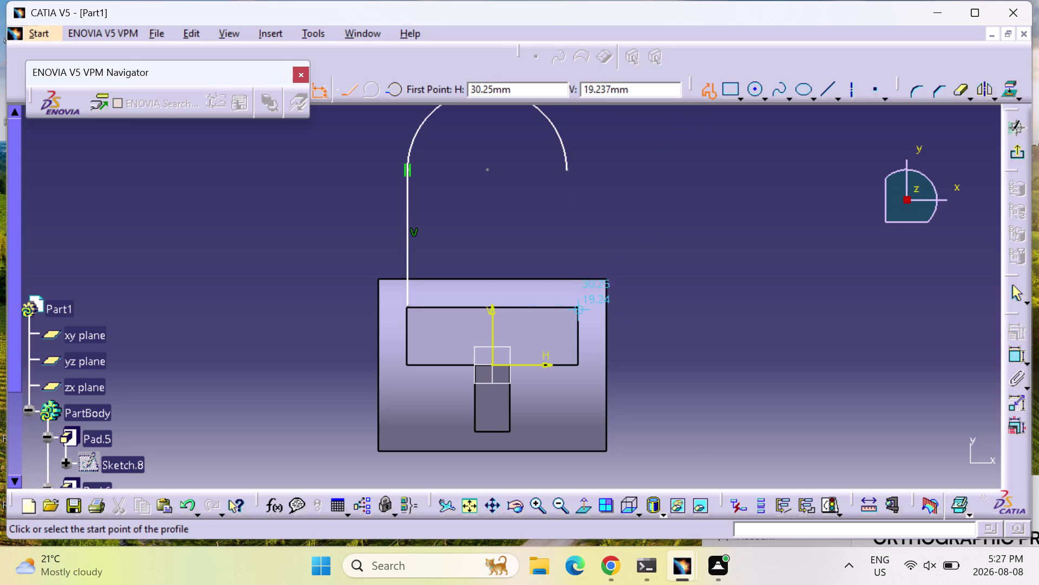
click(578, 310)
key(grave)
key(Escape)
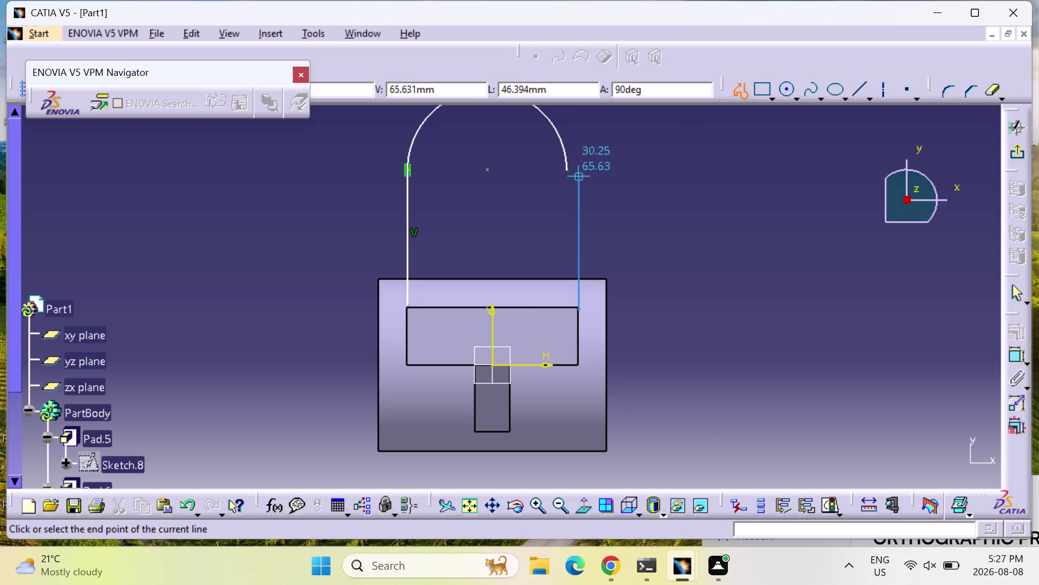
key(Escape)
key(Escape)
key(Escape)
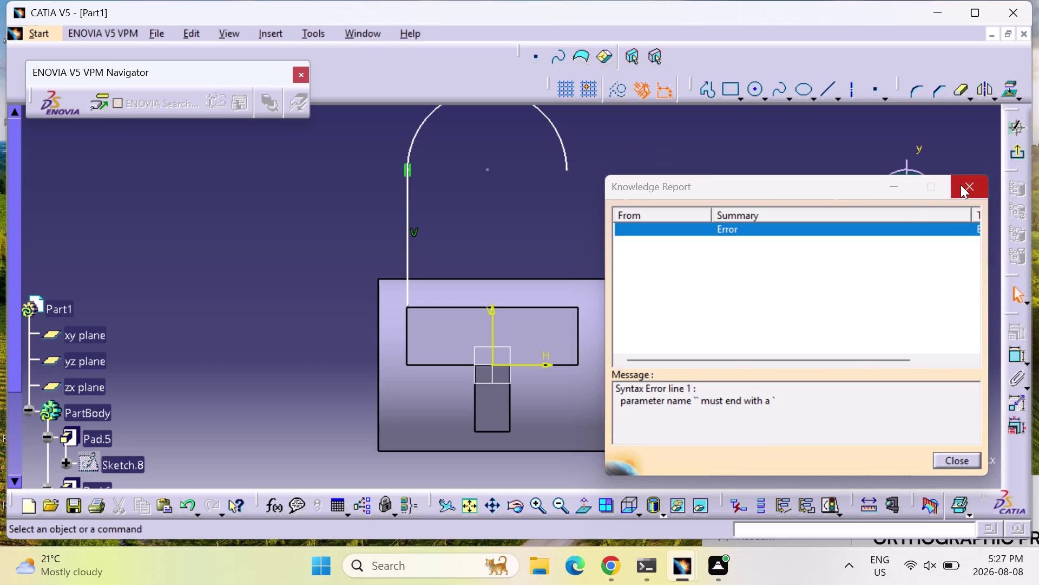
click(961, 185)
click(564, 149)
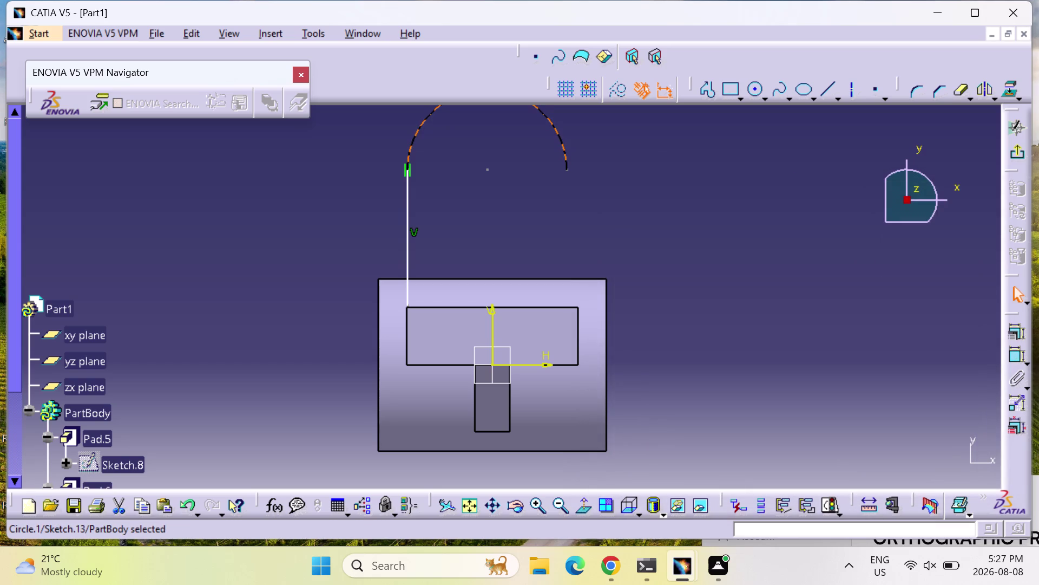
key(Delete)
Draw the right vertical line and a tangent arc closing onto the left line's top.
click(698, 97)
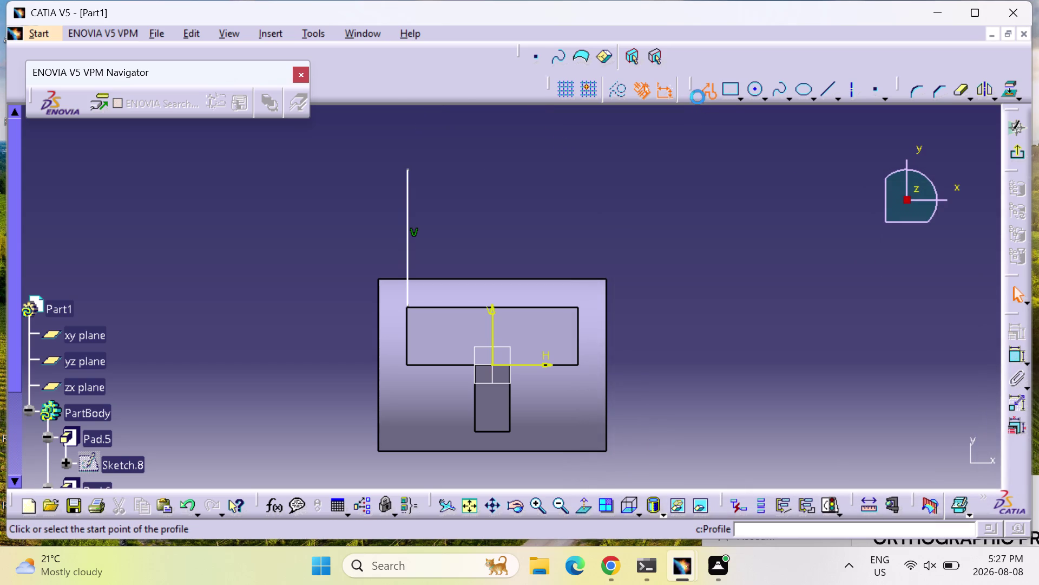
click(577, 310)
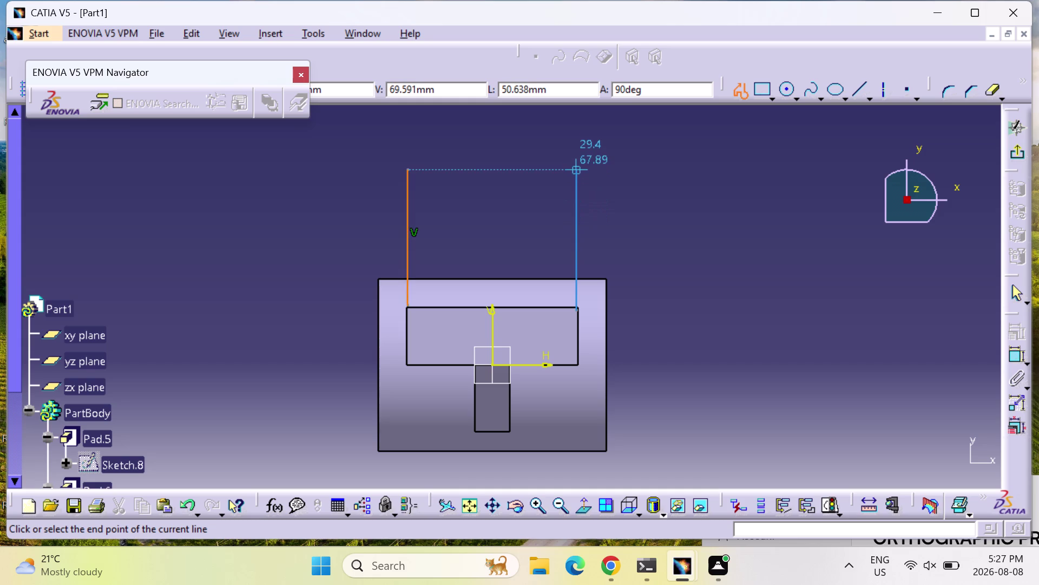
drag(579, 168, 408, 172)
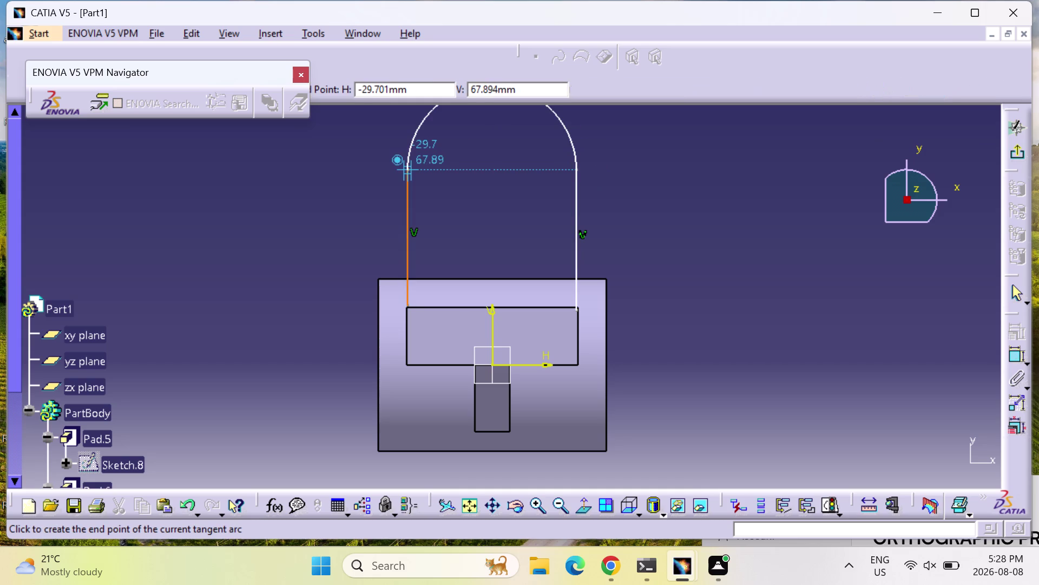
click(407, 173)
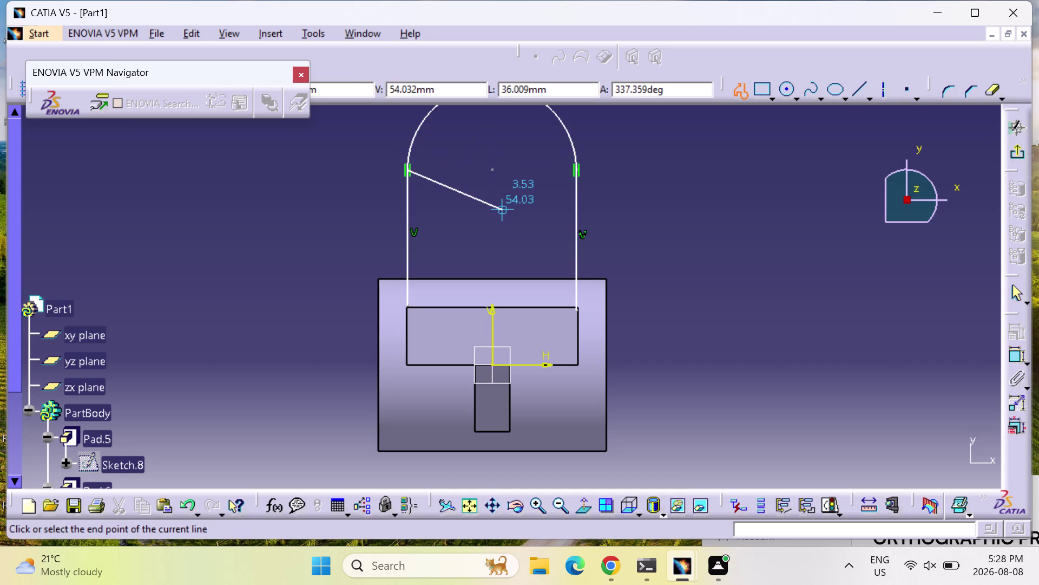
key(Escape)
key(Escape)
key(Escape)
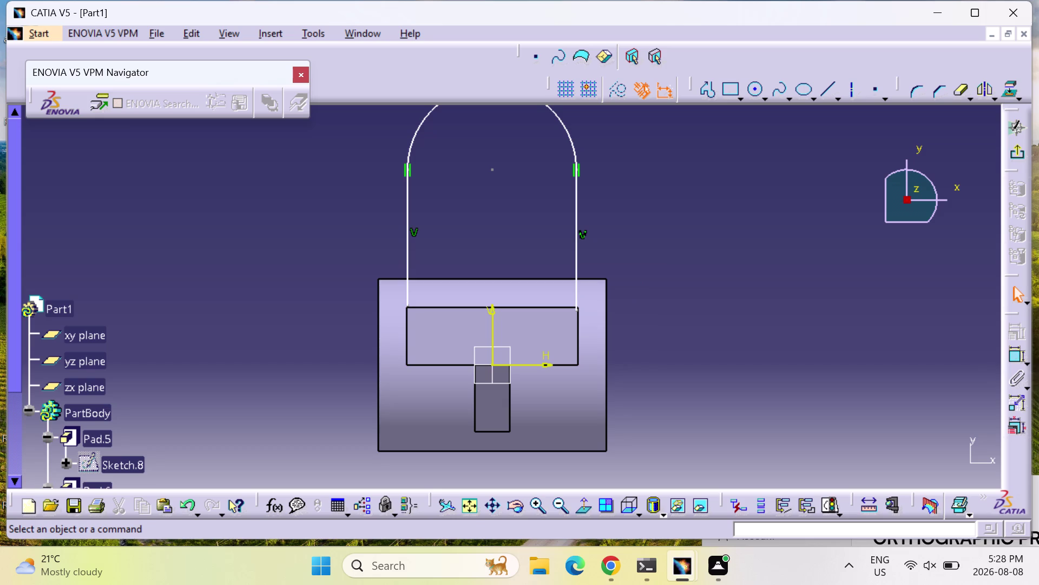
click(466, 505)
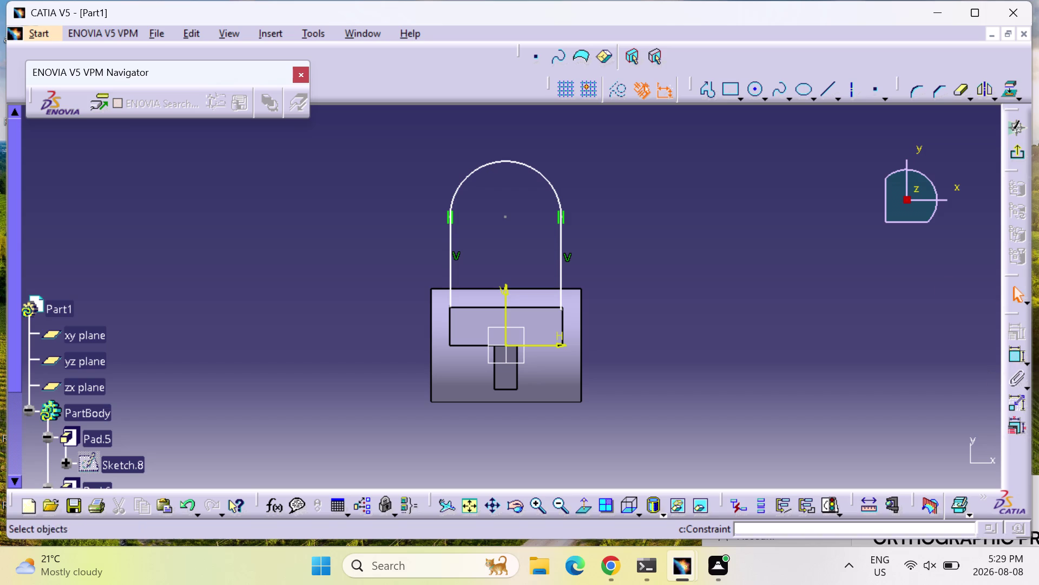
click(507, 216)
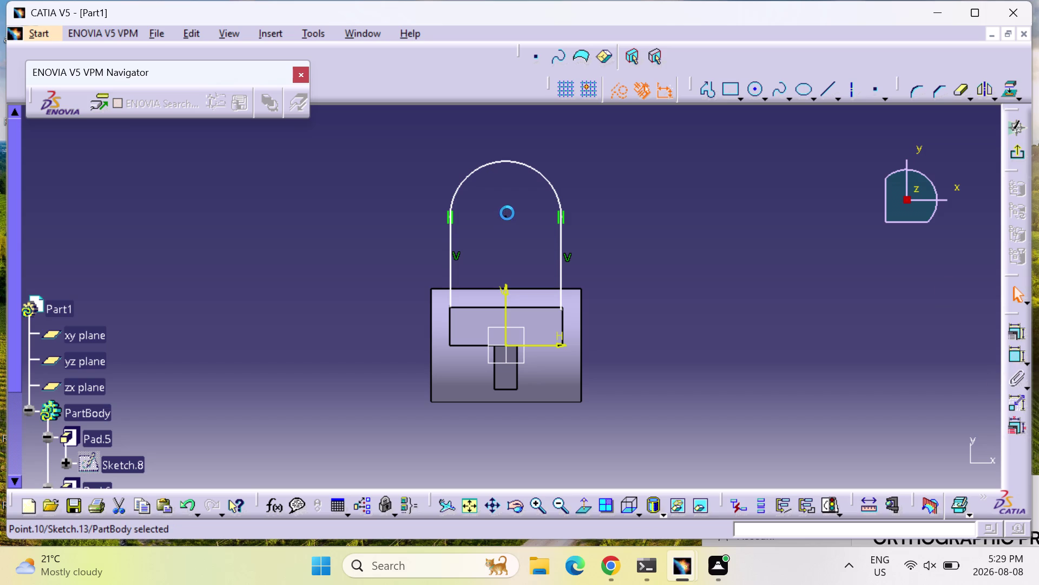
Draw a circle at the arc centre and give it a 20 mm diameter.
click(755, 89)
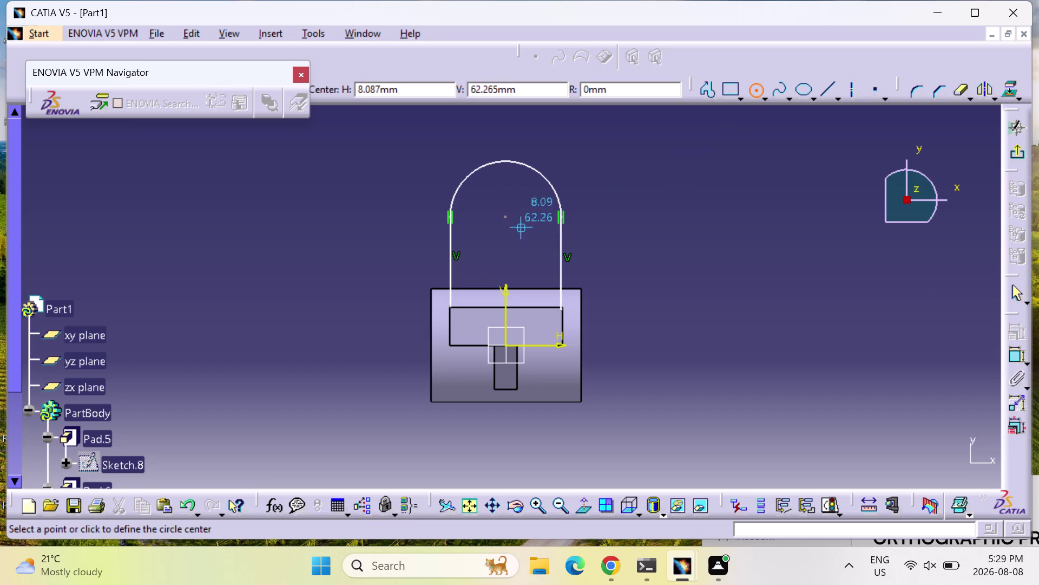
click(506, 216)
click(514, 193)
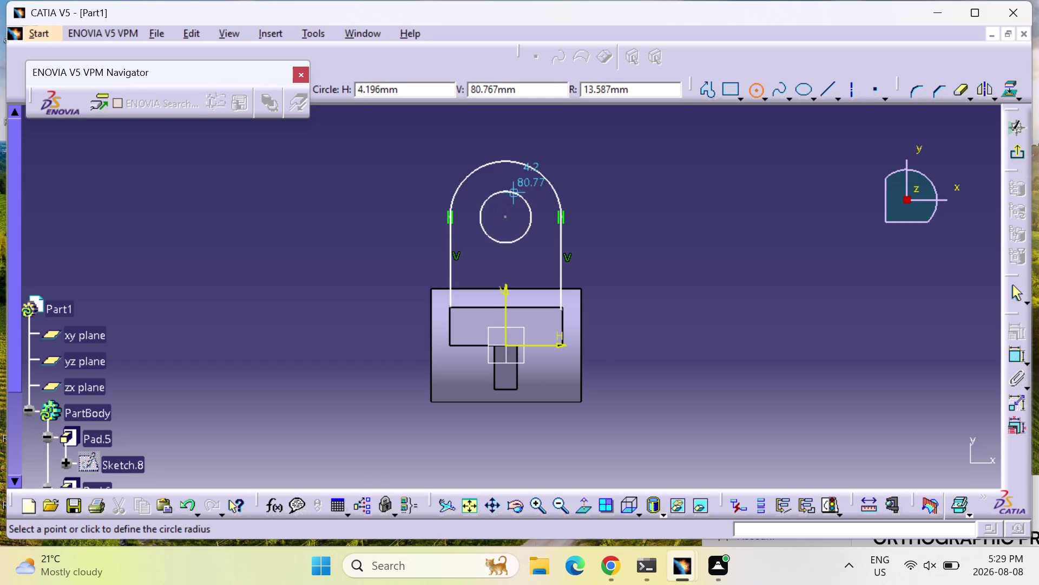
click(1016, 356)
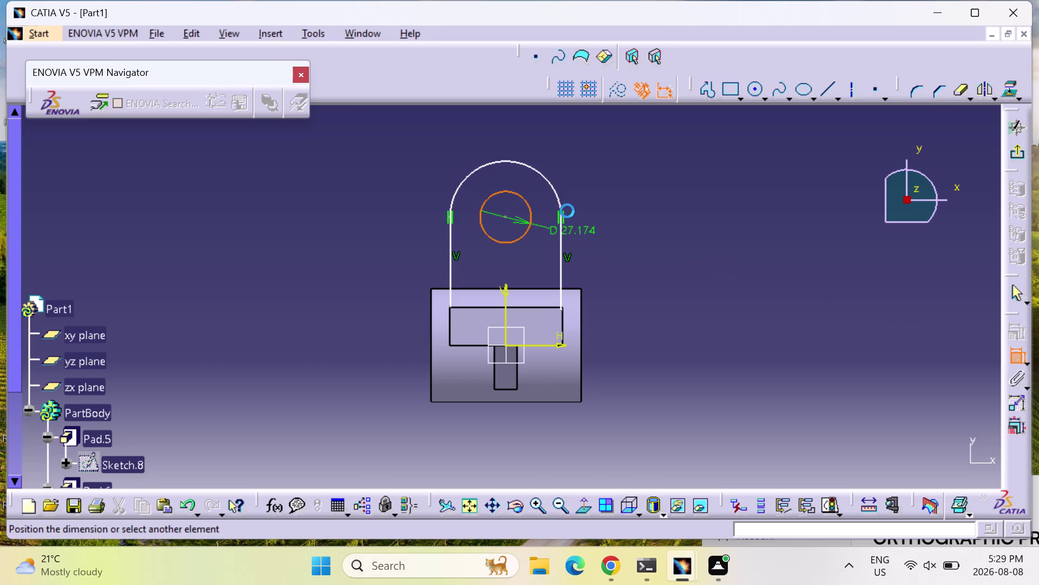
click(607, 171)
double_click(610, 170)
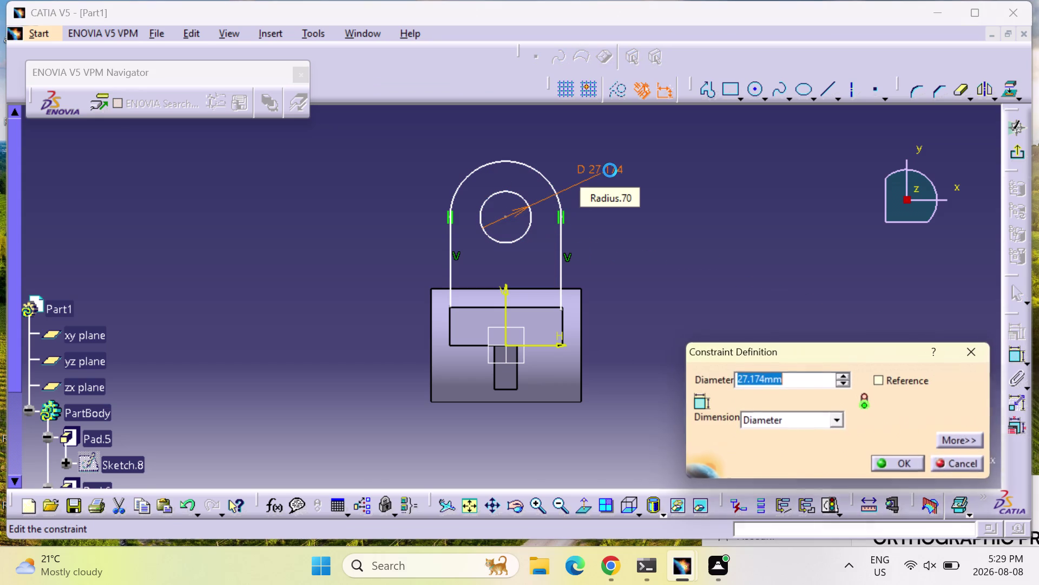
text(20)
key(Return)
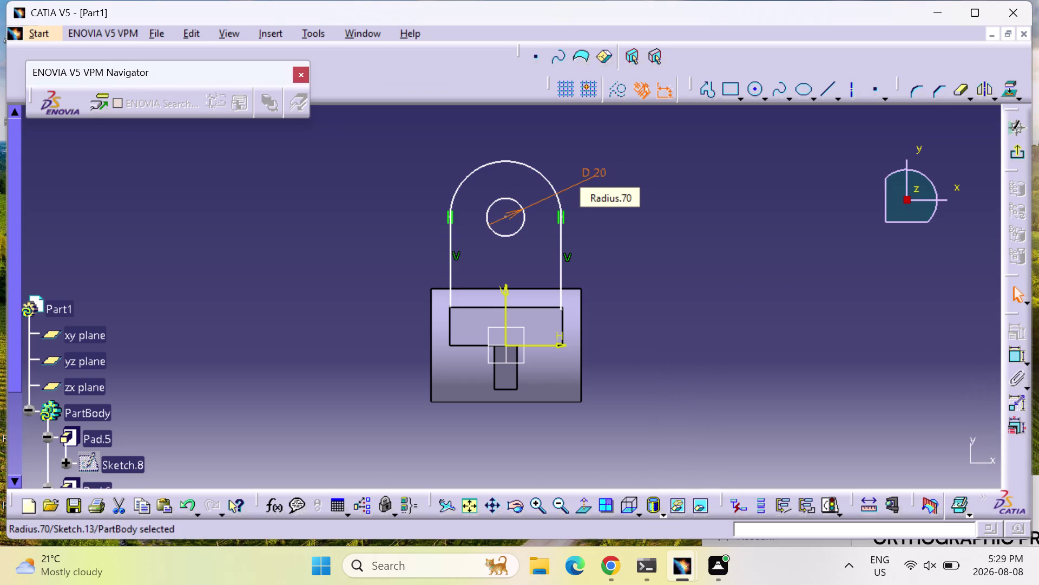
Constrain the lug's top arc to a 30 mm radius.
click(1014, 351)
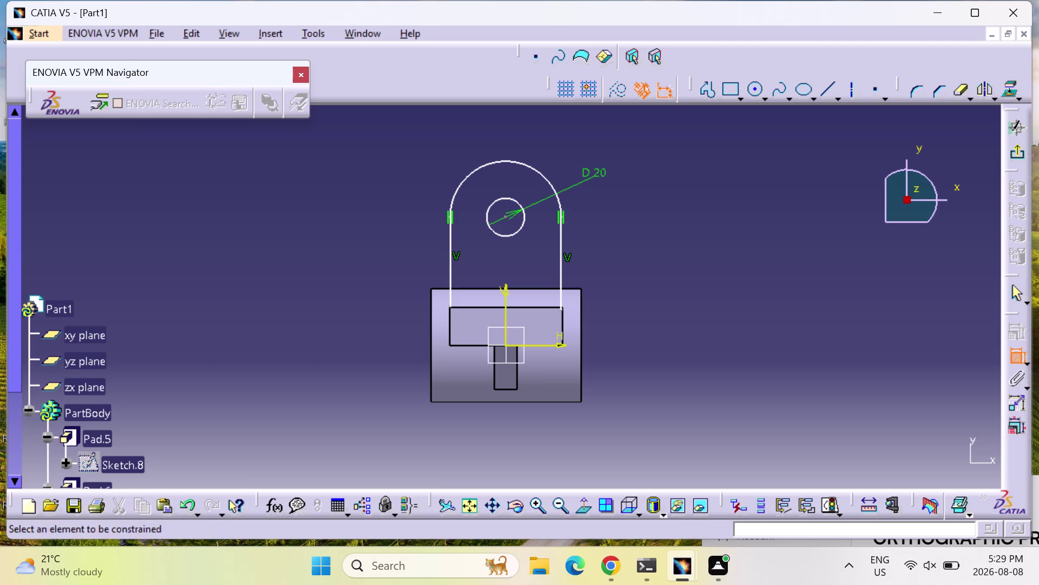
click(541, 174)
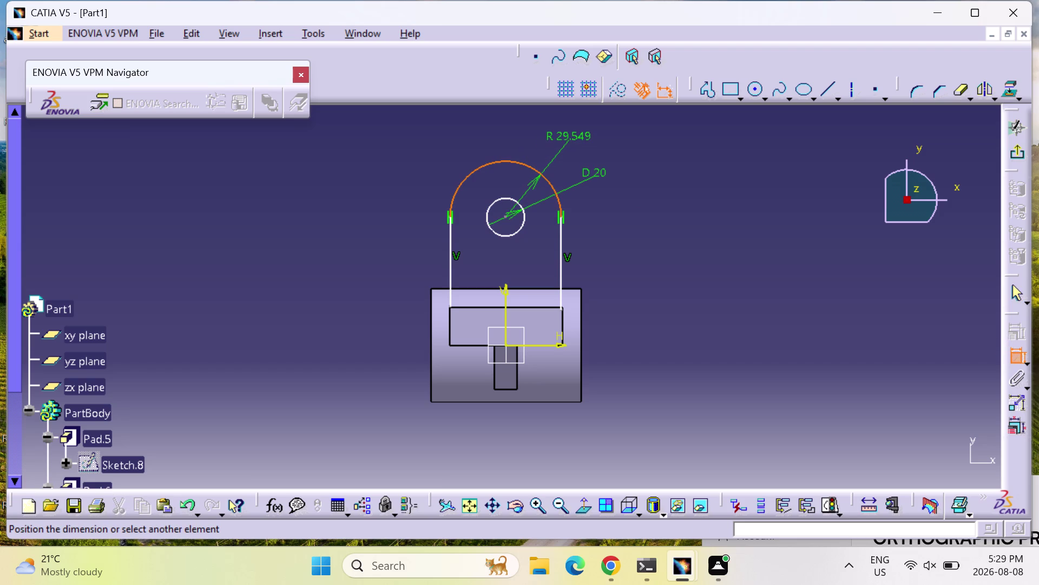
click(571, 139)
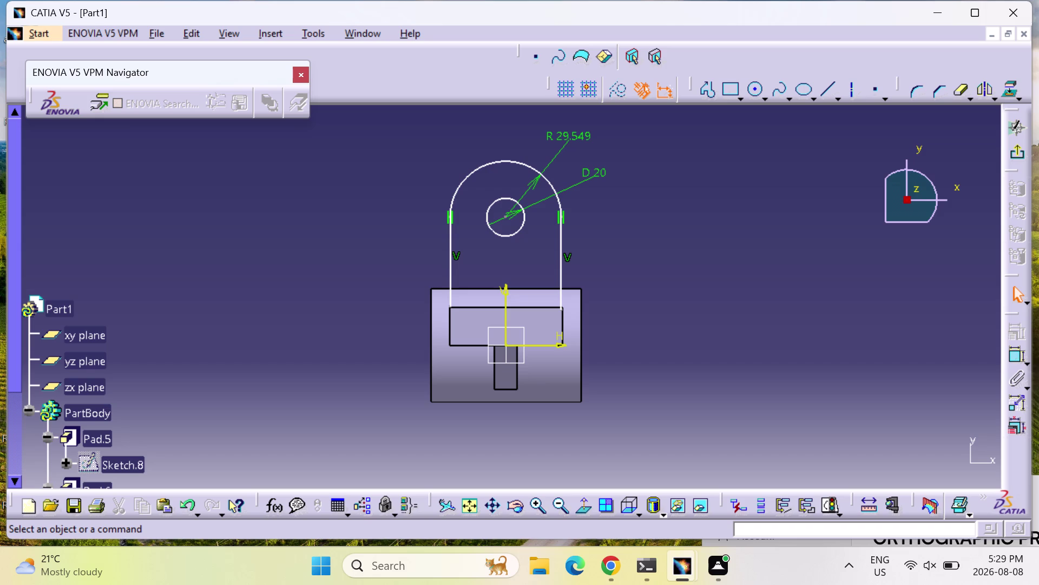
double_click(577, 137)
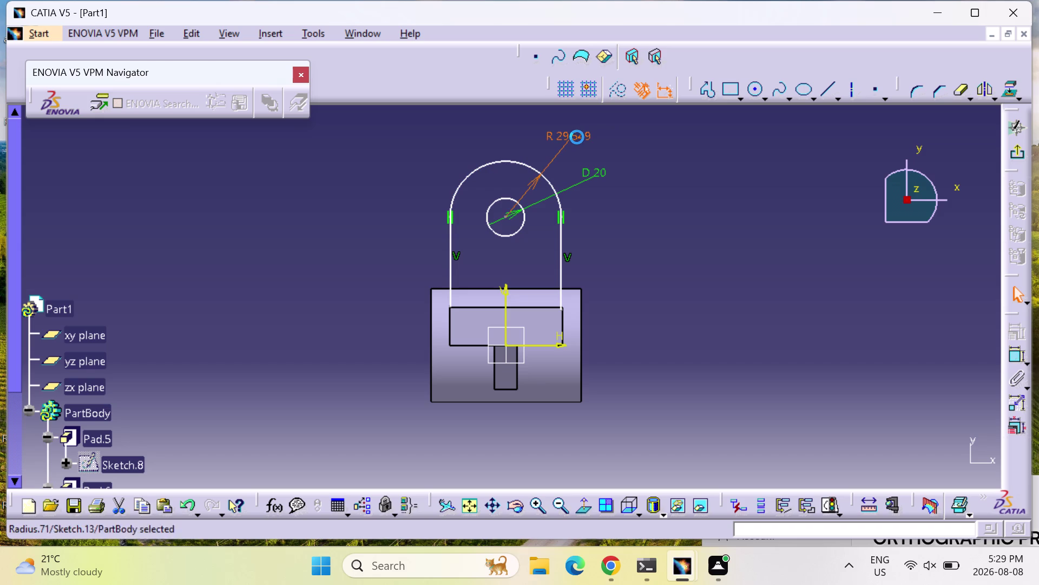
text(30)
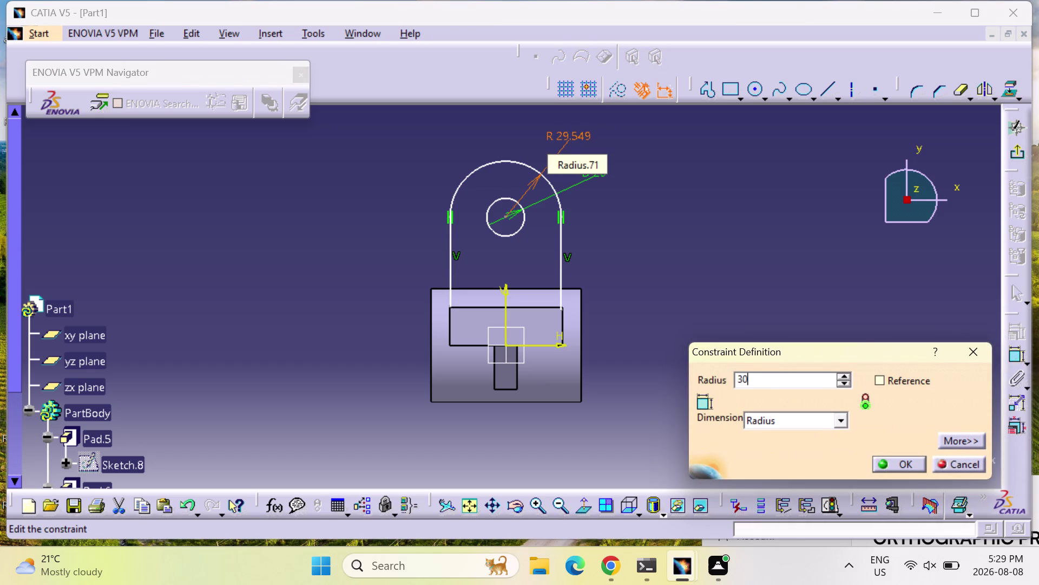
key(Return)
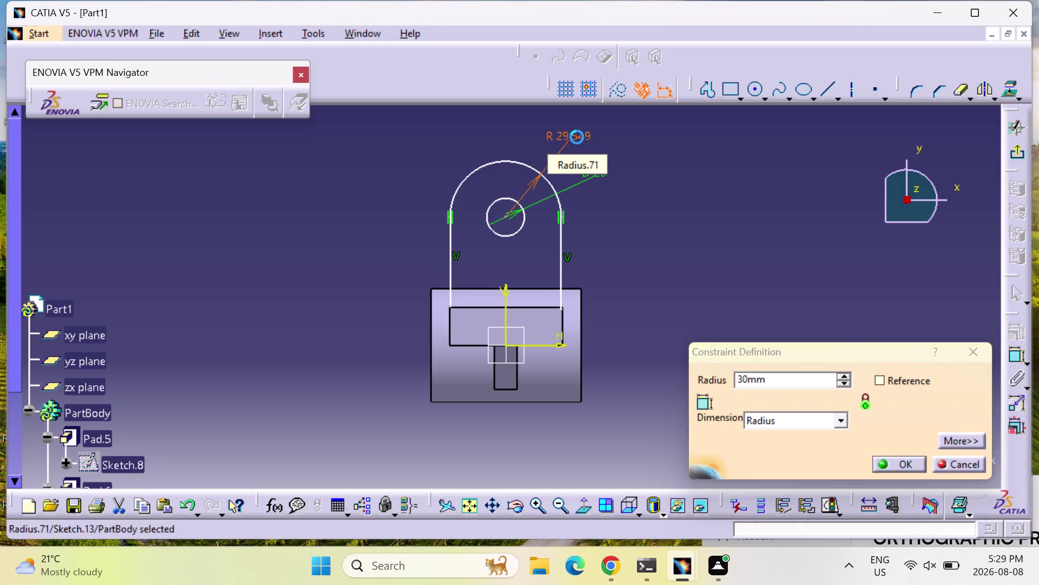
click(613, 237)
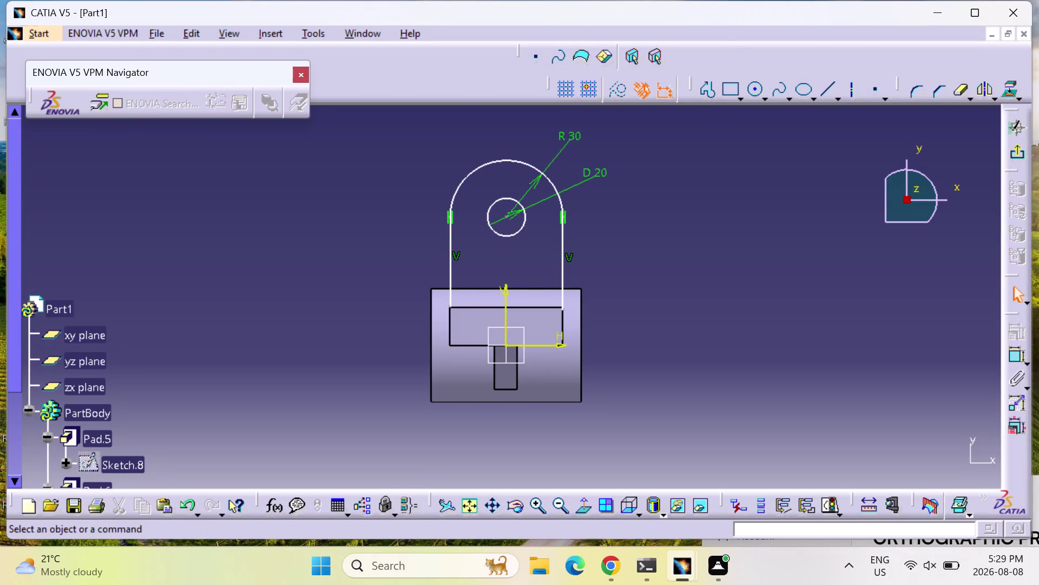
click(706, 89)
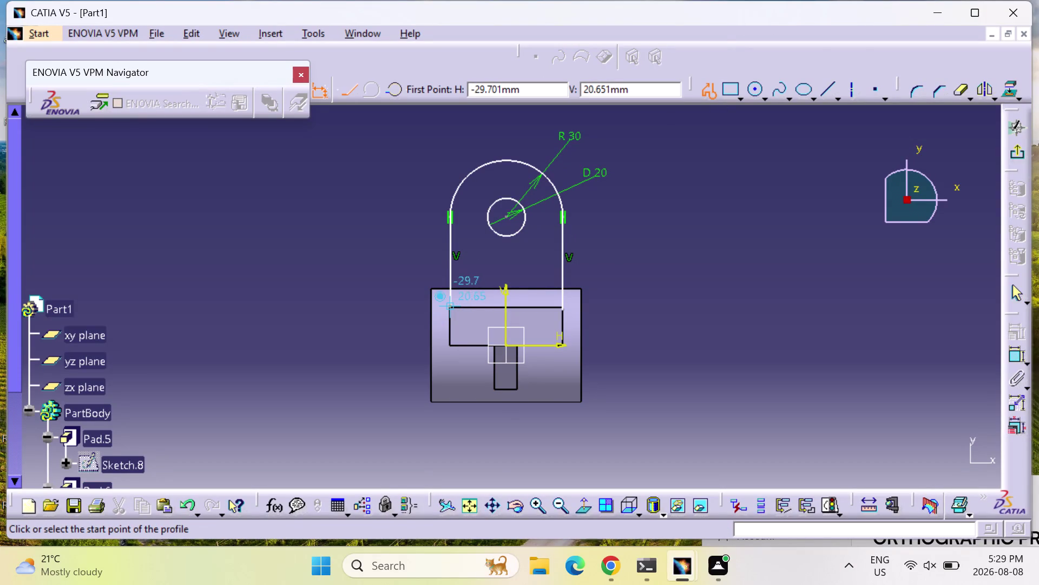
Abandon the unfinished profile and delete the lug's right side line.
click(453, 305)
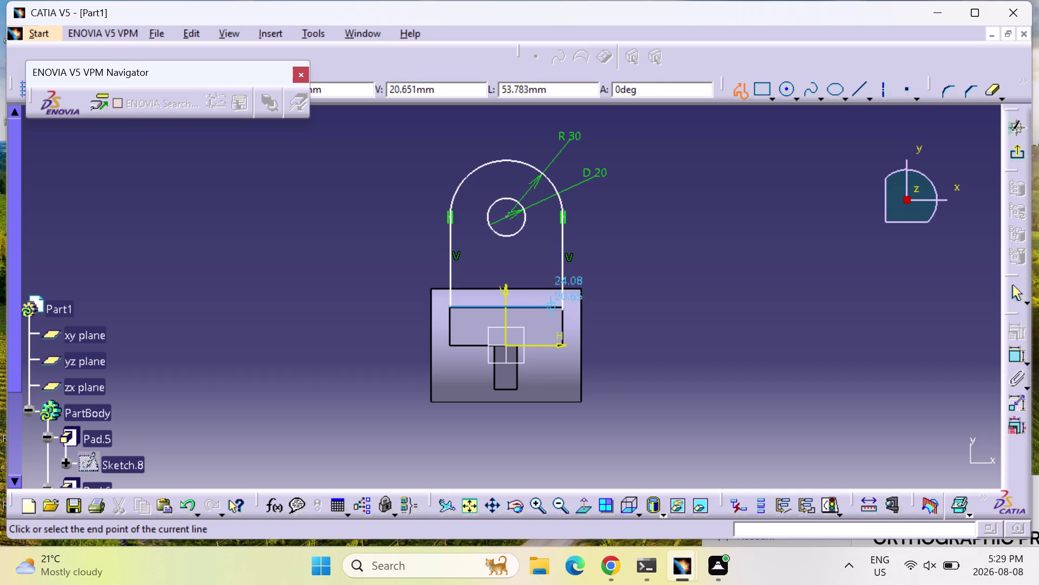
key(Escape)
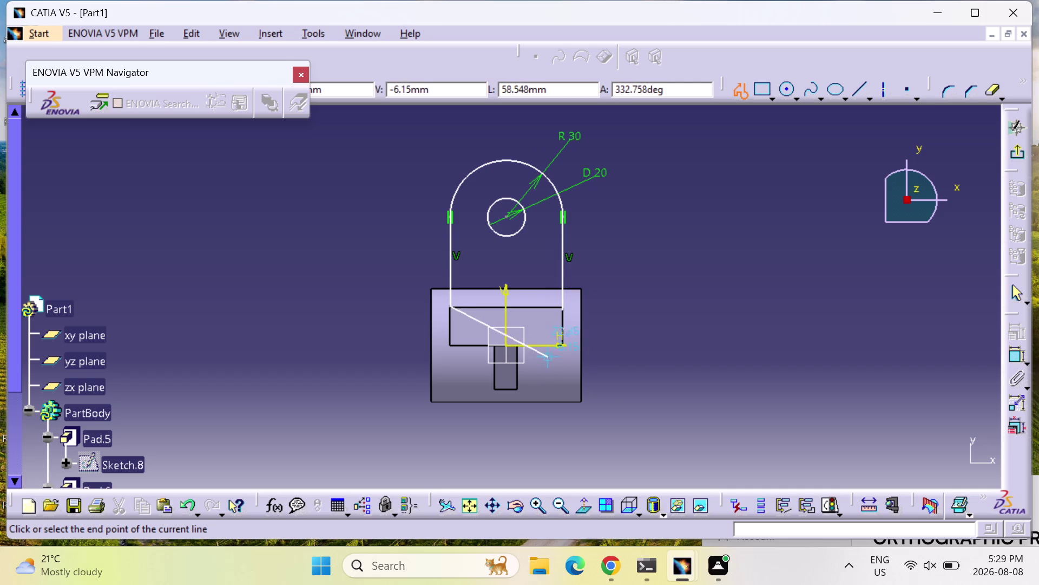
key(Escape)
key(Escape)
key(Escape)
click(560, 276)
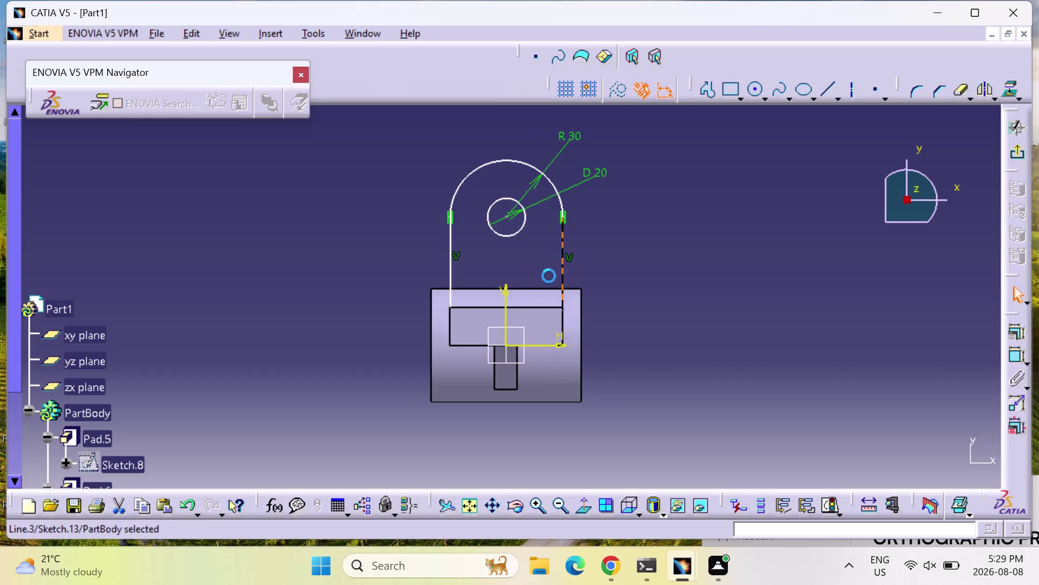
key(Delete)
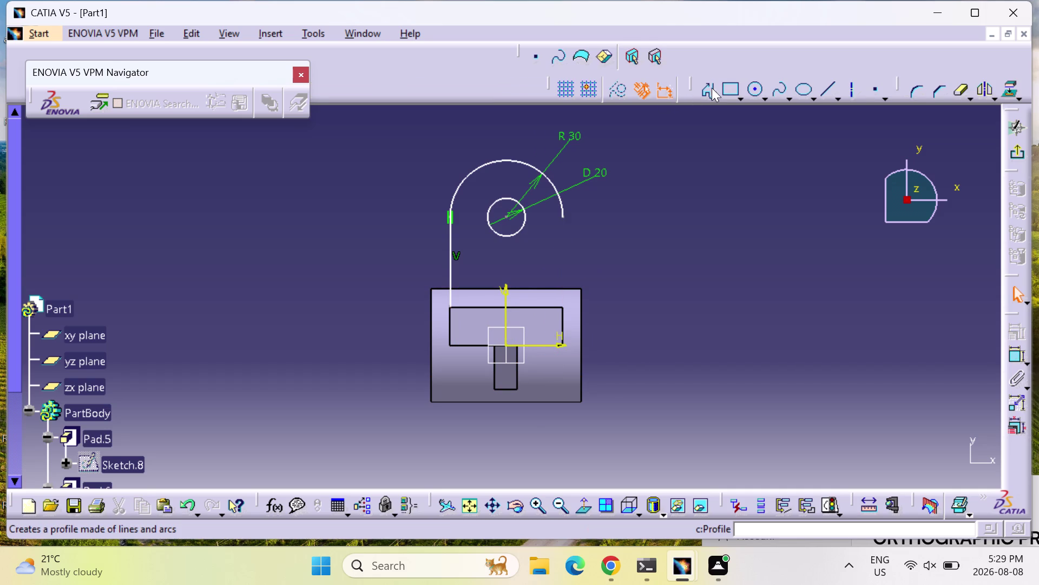
Redraw the lug's right side line between the arc end and the block top.
click(715, 91)
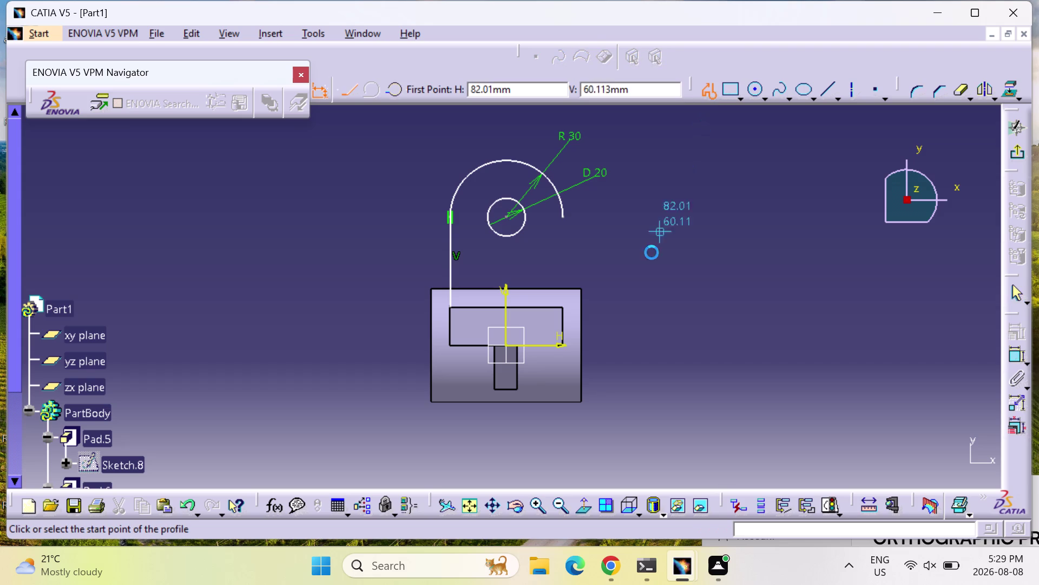
click(561, 307)
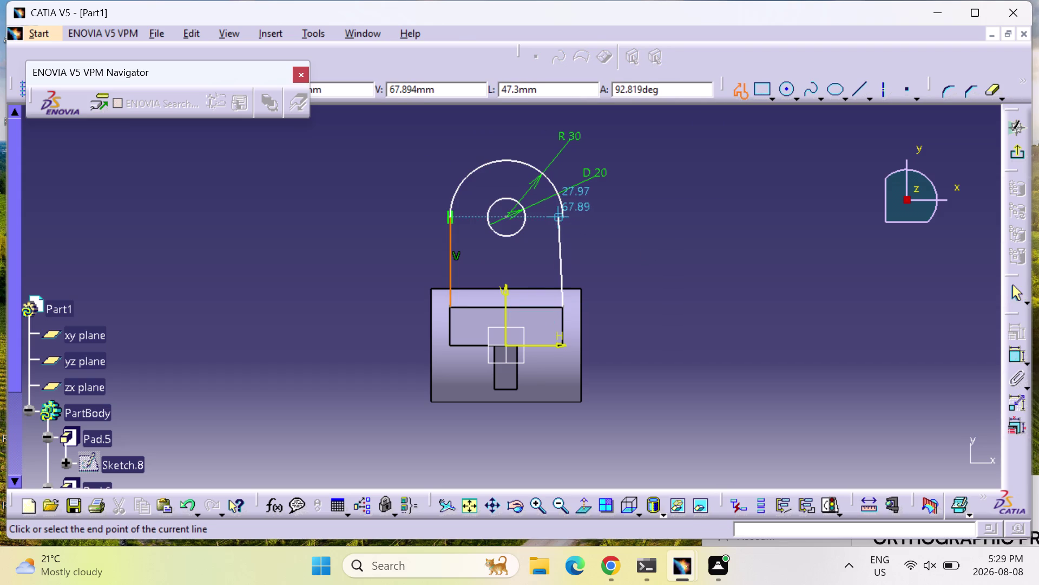
click(560, 213)
key(Escape)
key(Escape)
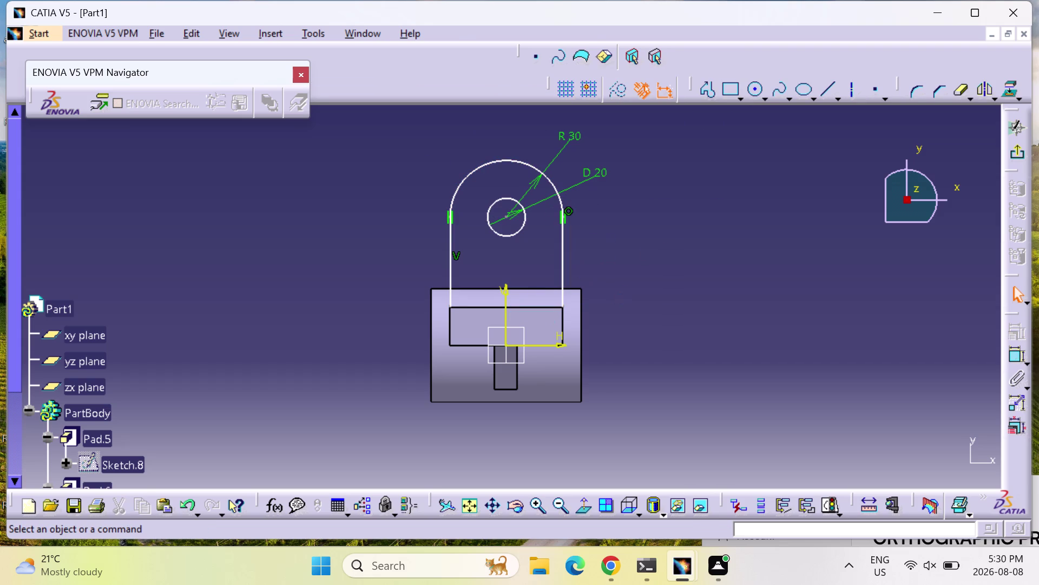
key(Escape)
Close the outline with a 60 mm base line and exit the sketch.
click(705, 93)
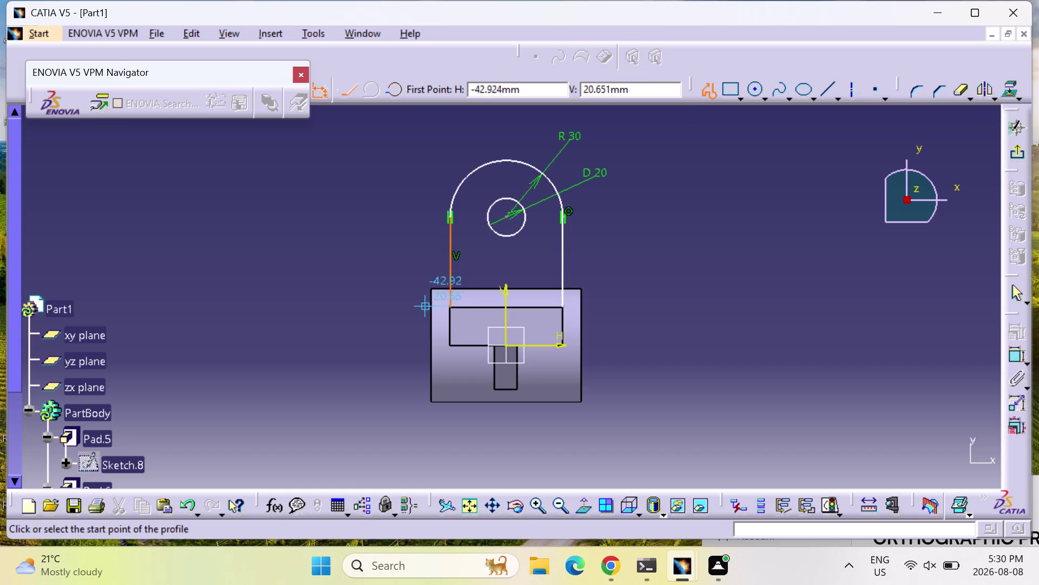
click(451, 305)
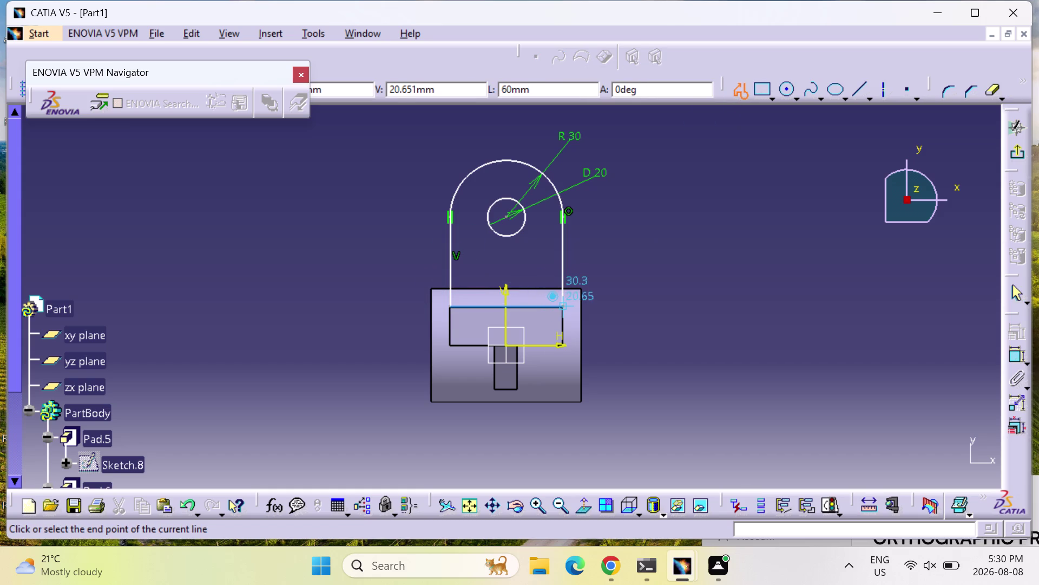
click(562, 305)
key(Escape)
key(Escape)
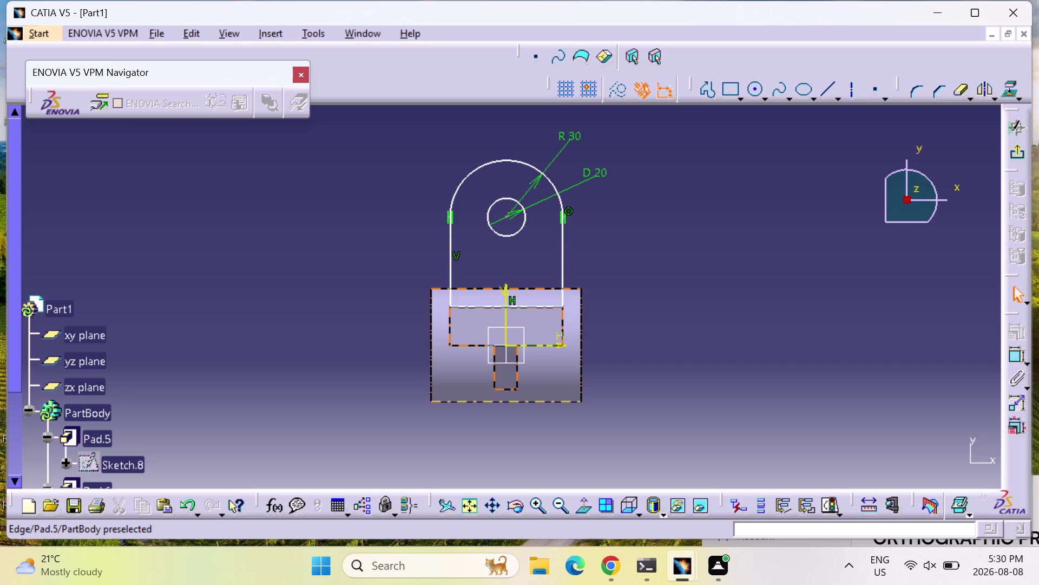
click(1018, 152)
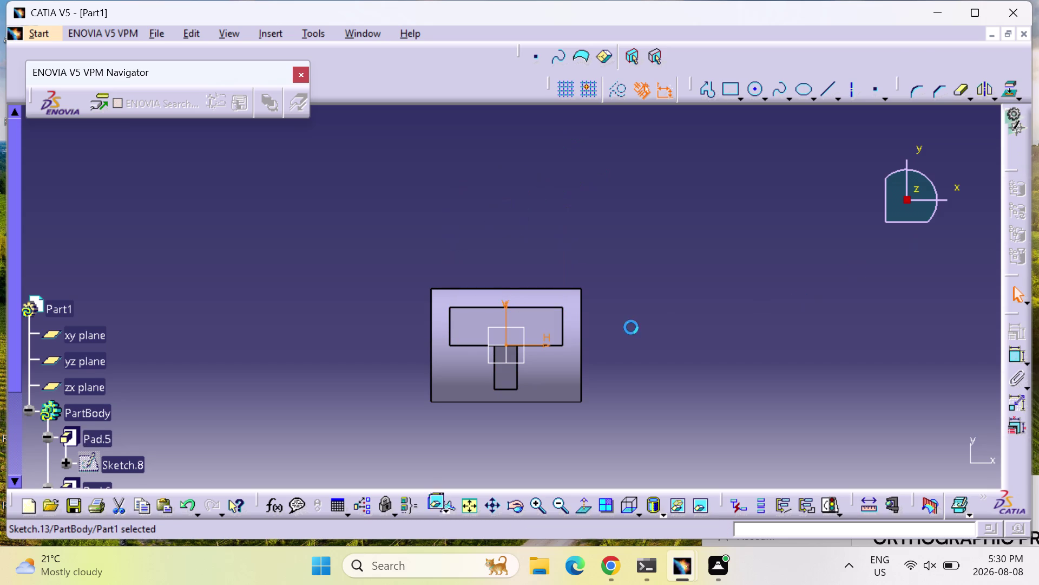
Pad the lug sketch 20 mm.
middle_drag(575, 401, 577, 395)
right_drag(575, 401, 578, 394)
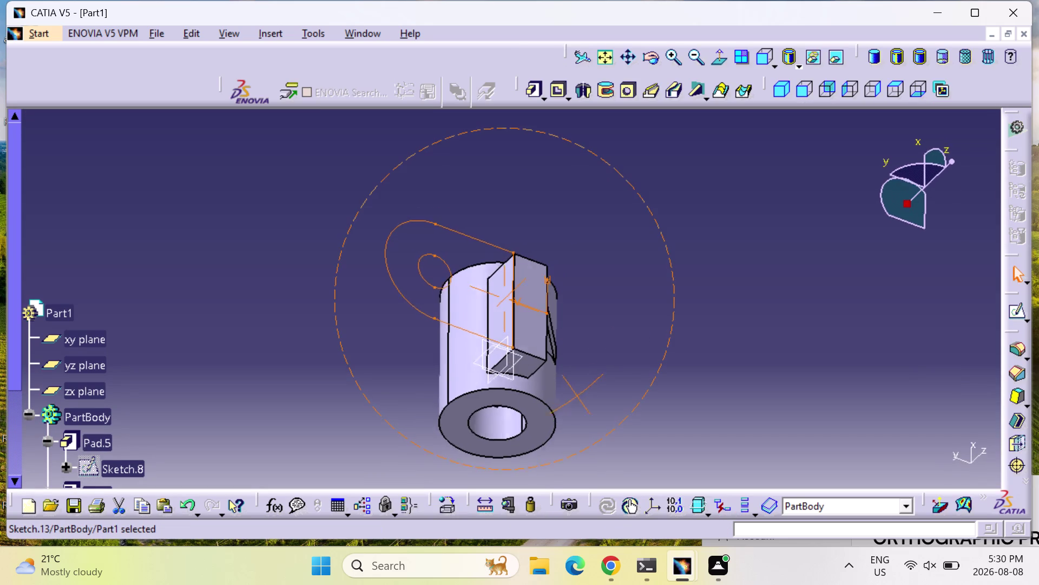
middle_drag(577, 394, 562, 265)
right_drag(578, 394, 562, 265)
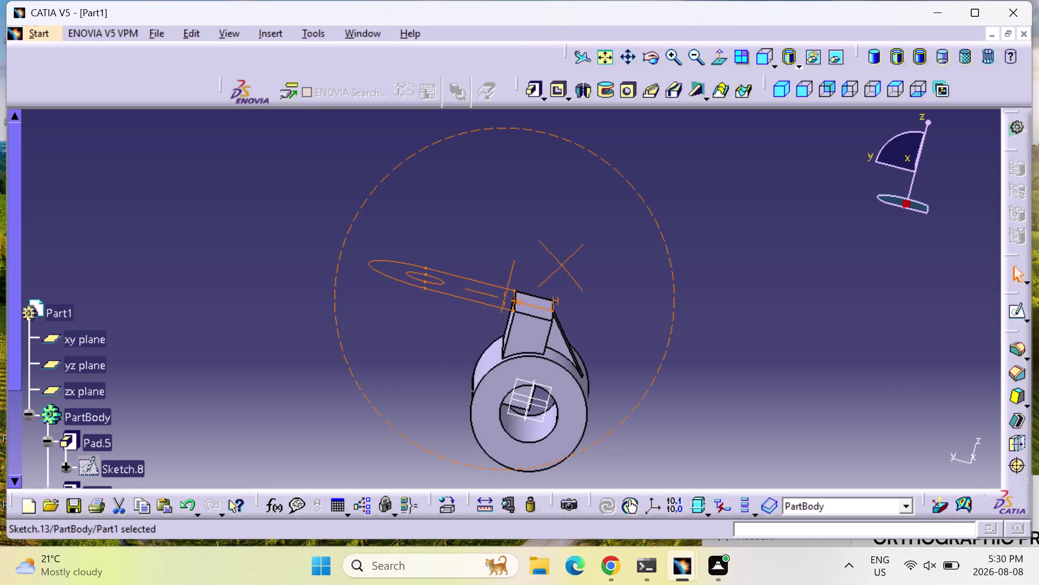
middle_drag(562, 265, 516, 260)
right_drag(562, 266, 516, 260)
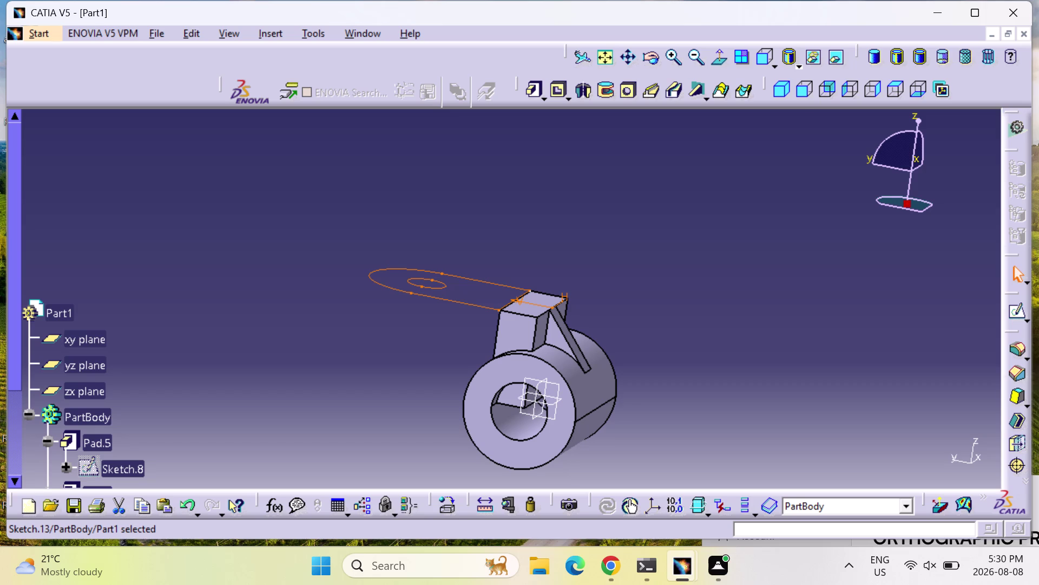
click(538, 92)
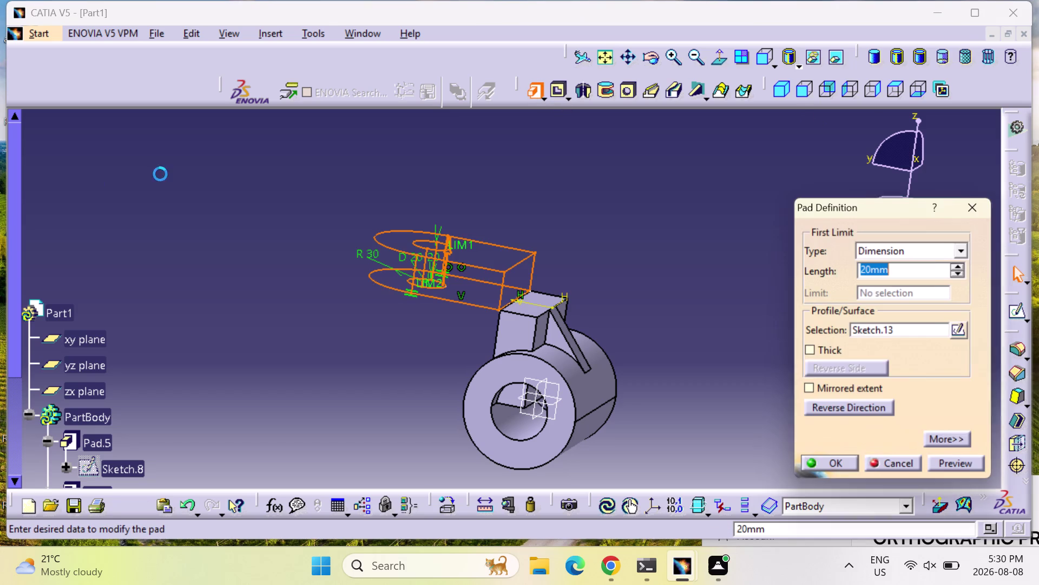
click(832, 467)
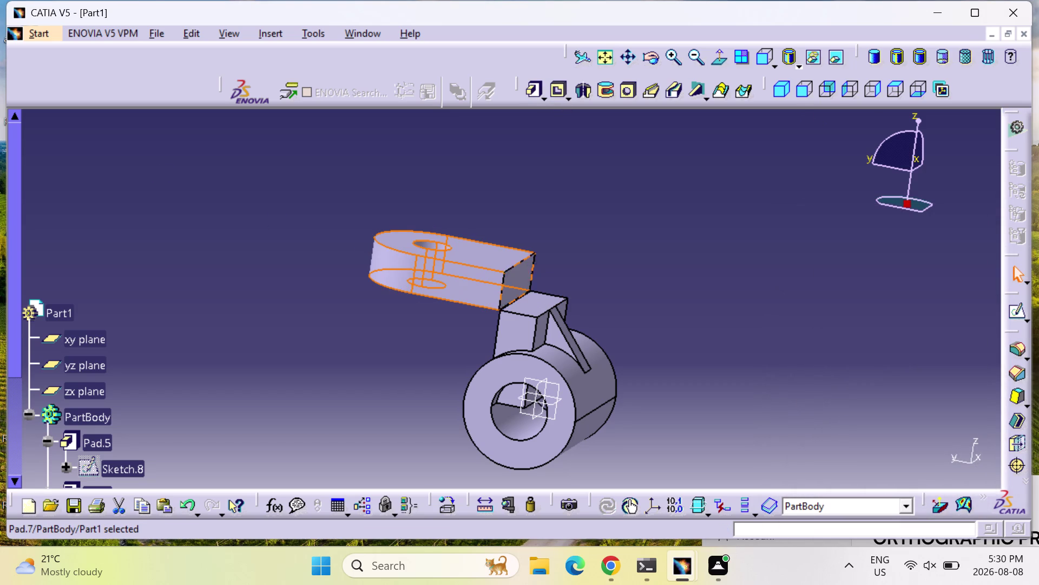
Edit the 20 mm lug pad to extrude in the reversed direction.
double_click(467, 281)
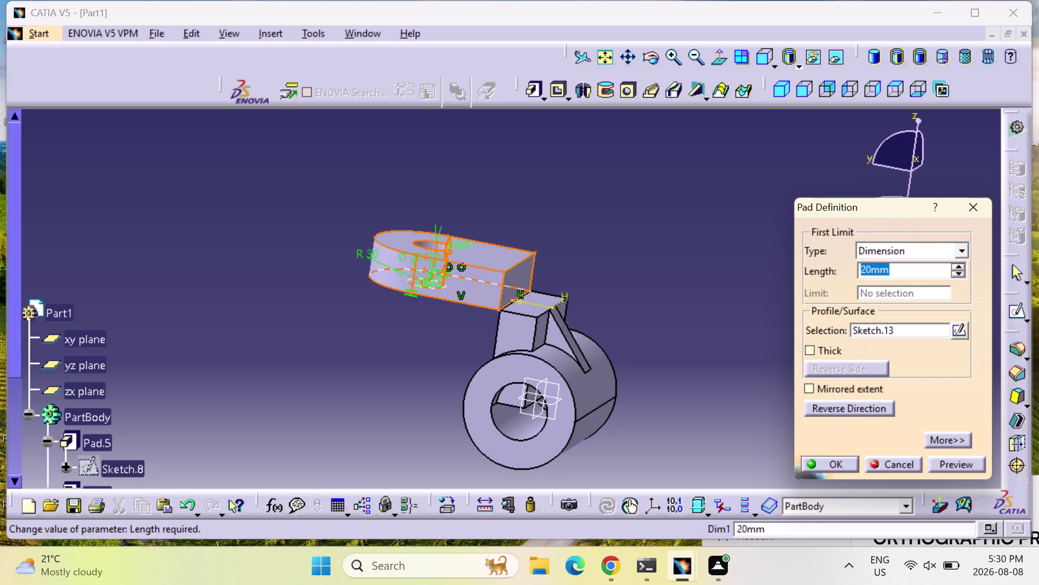
click(850, 407)
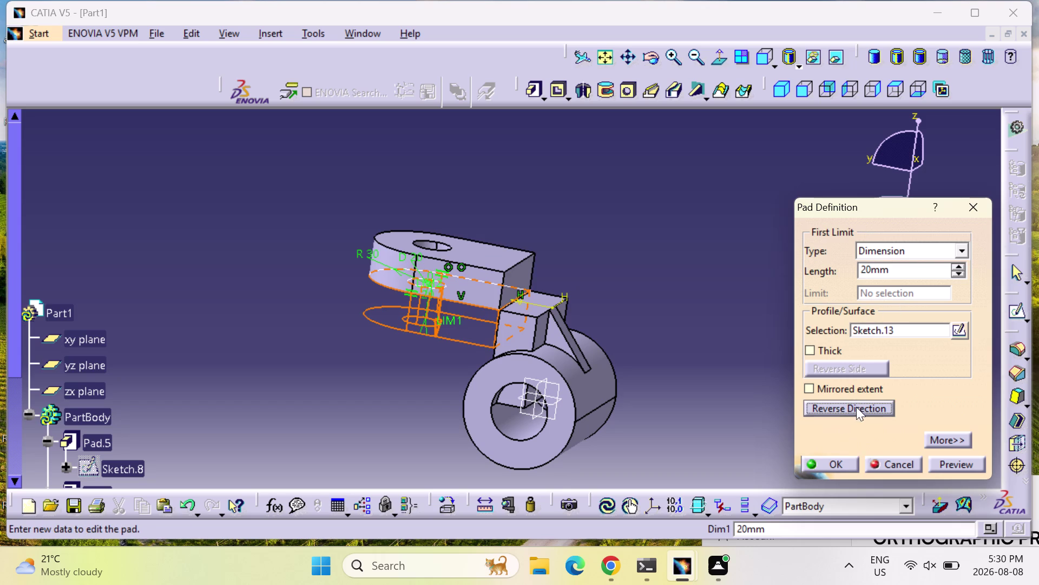
click(947, 462)
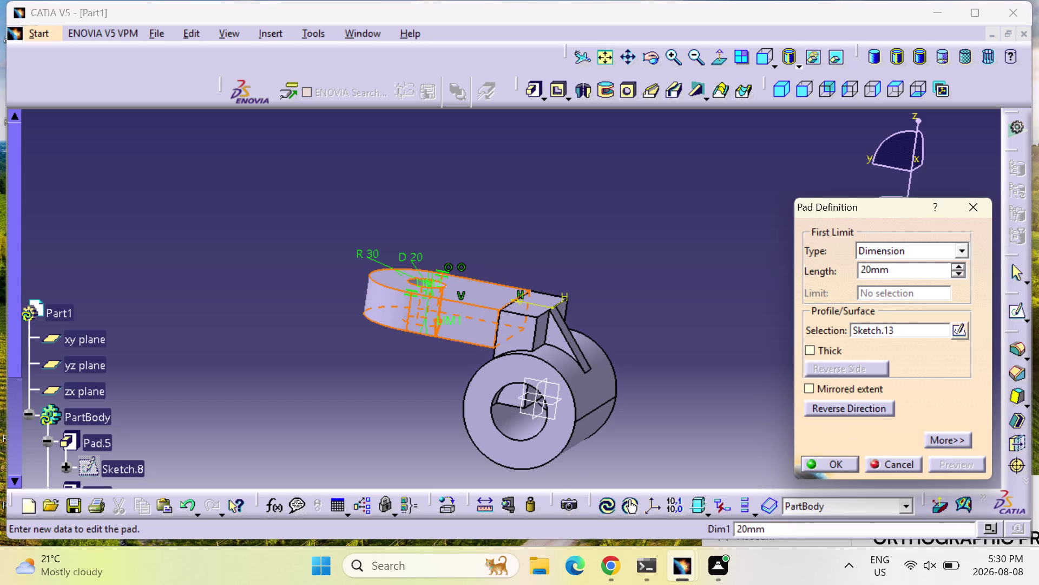
click(845, 459)
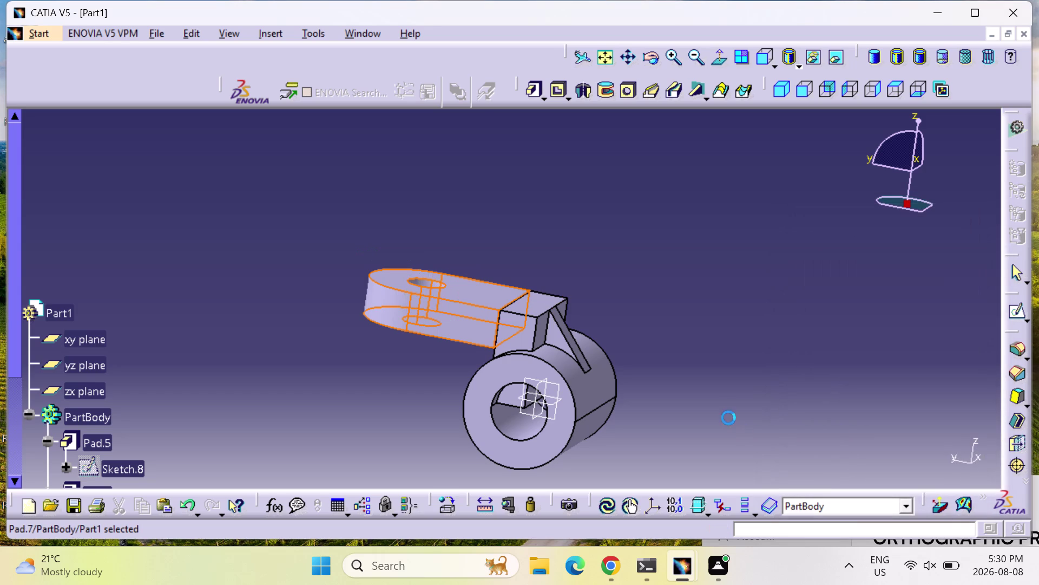
click(712, 394)
middle_drag(712, 394, 498, 383)
Orbit the model to inspect the lug from underneath and above.
right_drag(712, 394, 498, 383)
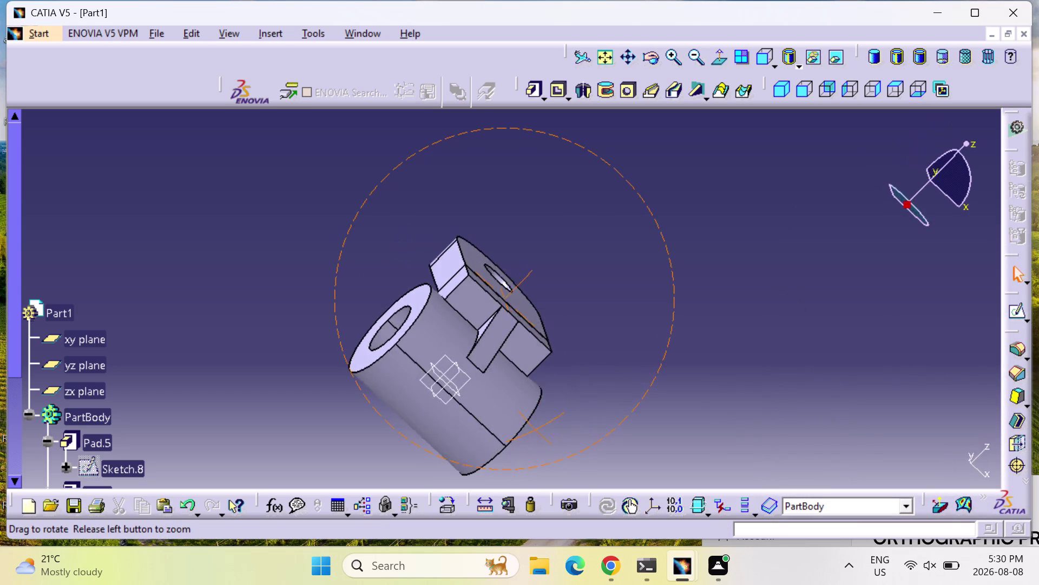
right_drag(498, 382, 555, 431)
middle_drag(499, 383, 554, 430)
middle_drag(616, 422, 662, 369)
right_drag(616, 422, 662, 369)
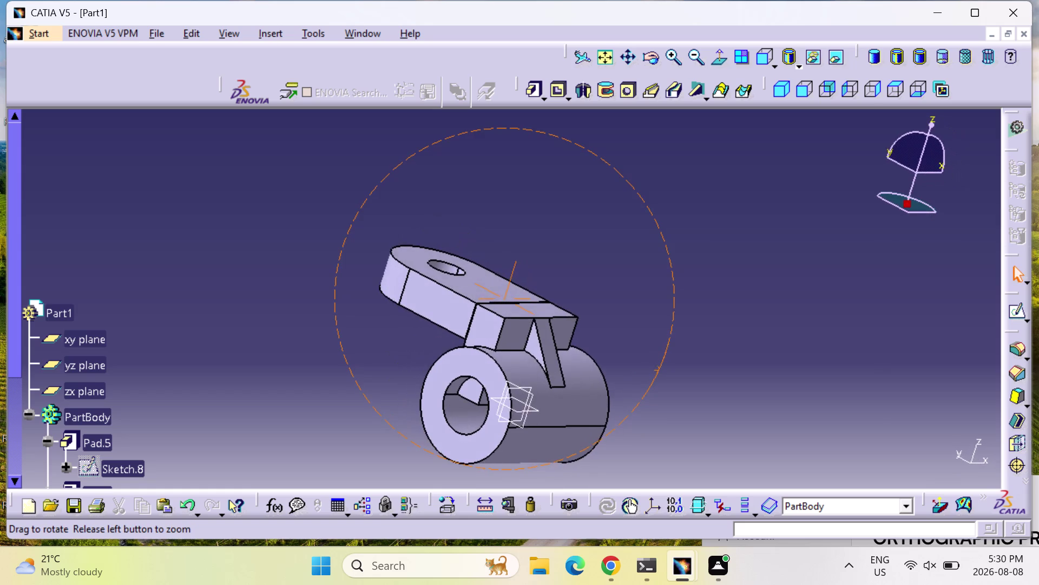
middle_drag(663, 369, 709, 300)
right_drag(662, 369, 709, 300)
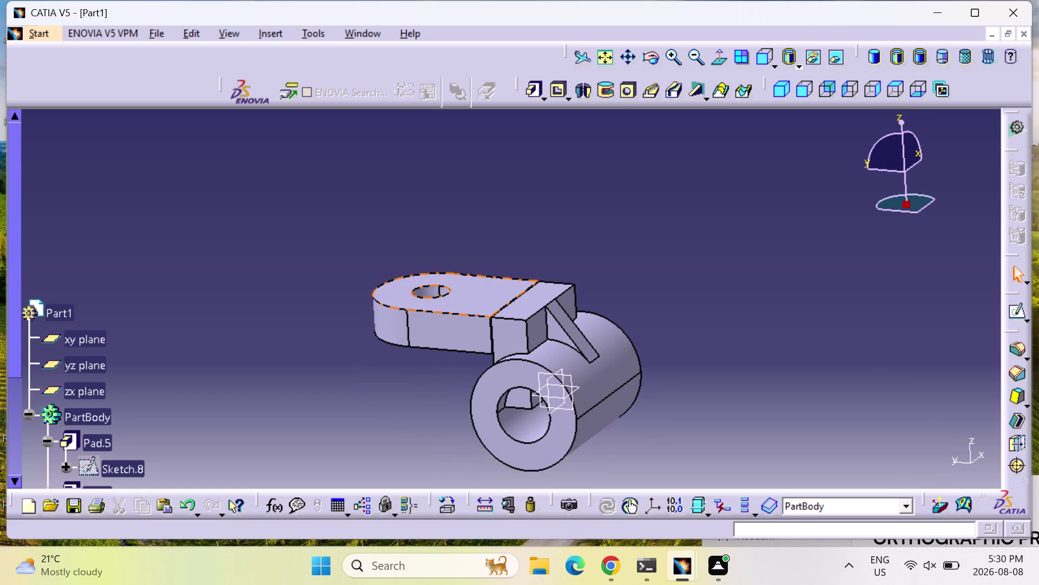
Start a new sketch on the lug's flat face with the hole.
click(477, 306)
click(1021, 316)
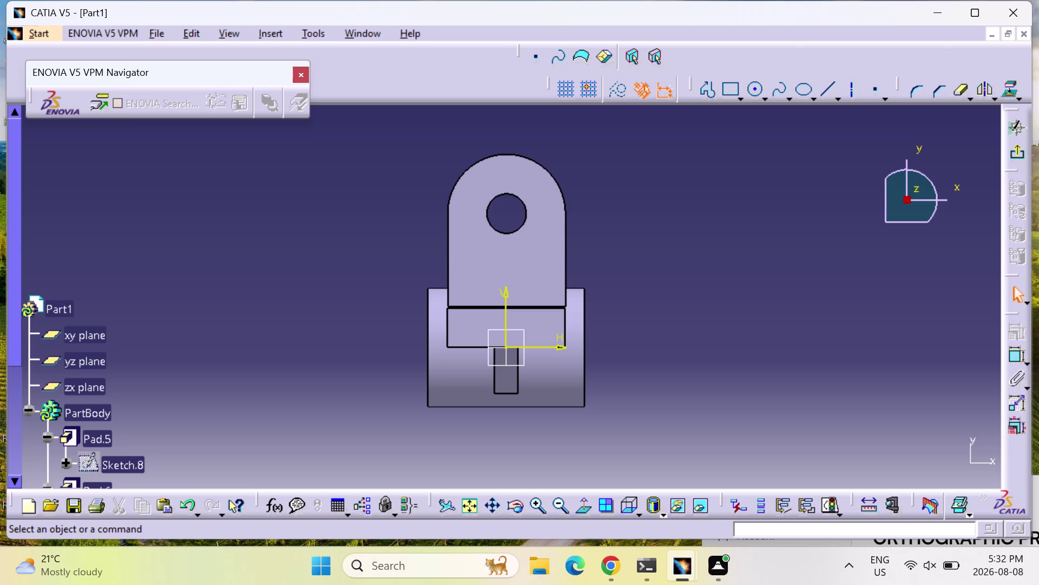
middle_drag(350, 326, 457, 264)
right_drag(356, 325, 457, 264)
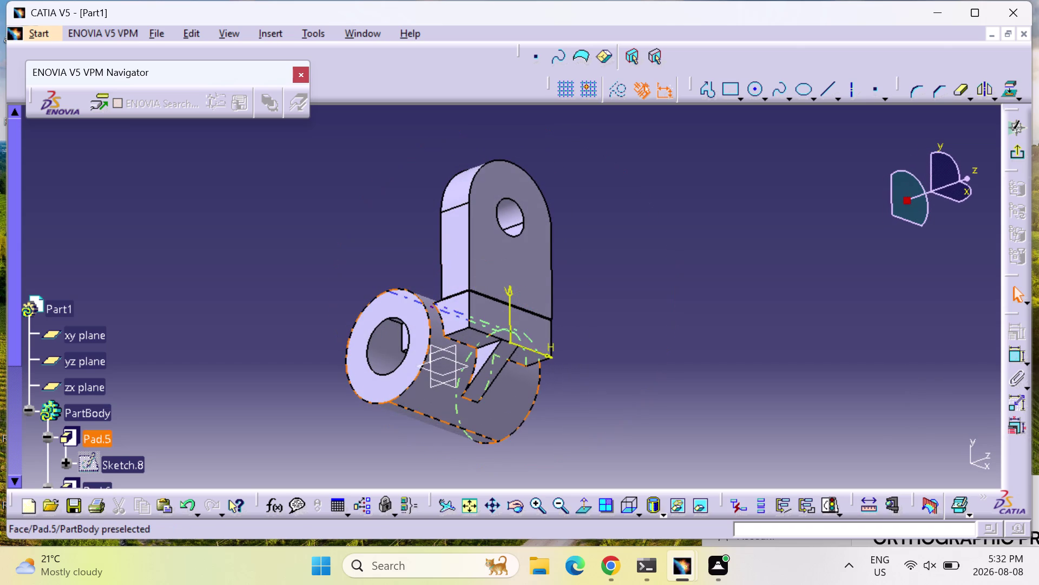